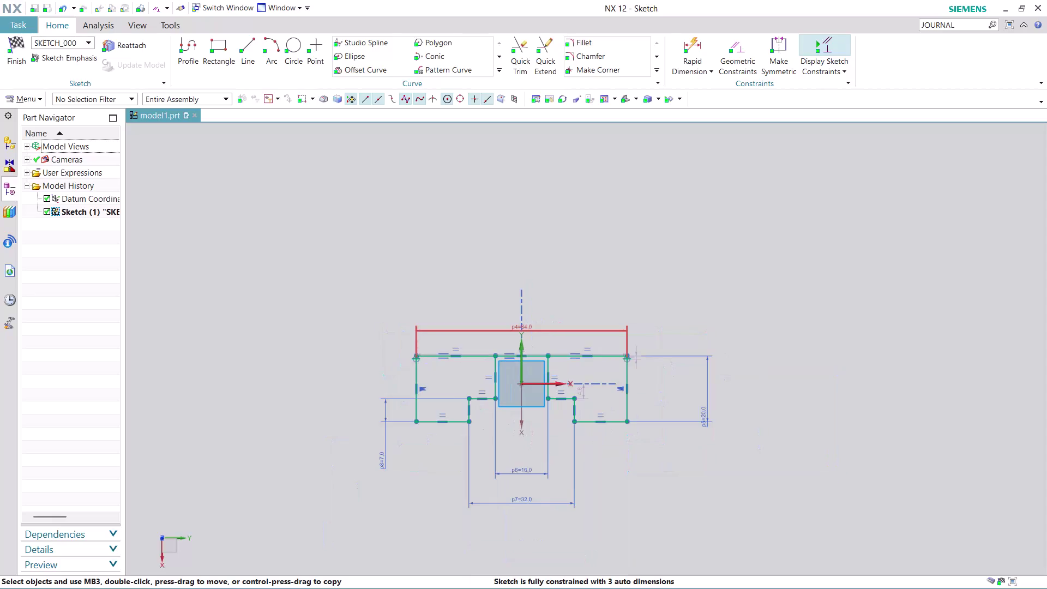
Draw two 69-long horizontal lines above the base profile.
scroll(up, 3)
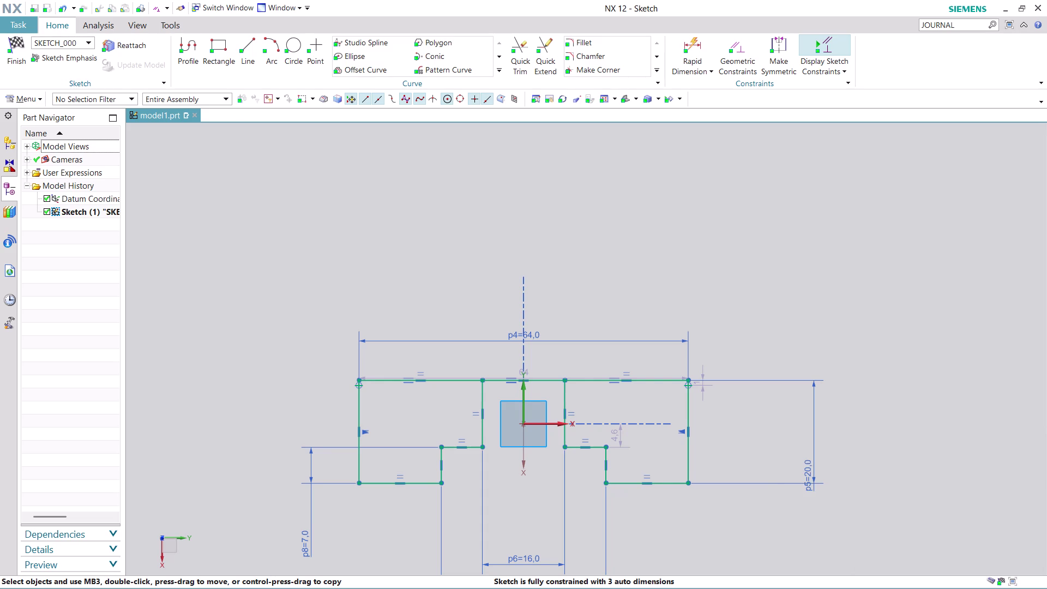
click(247, 45)
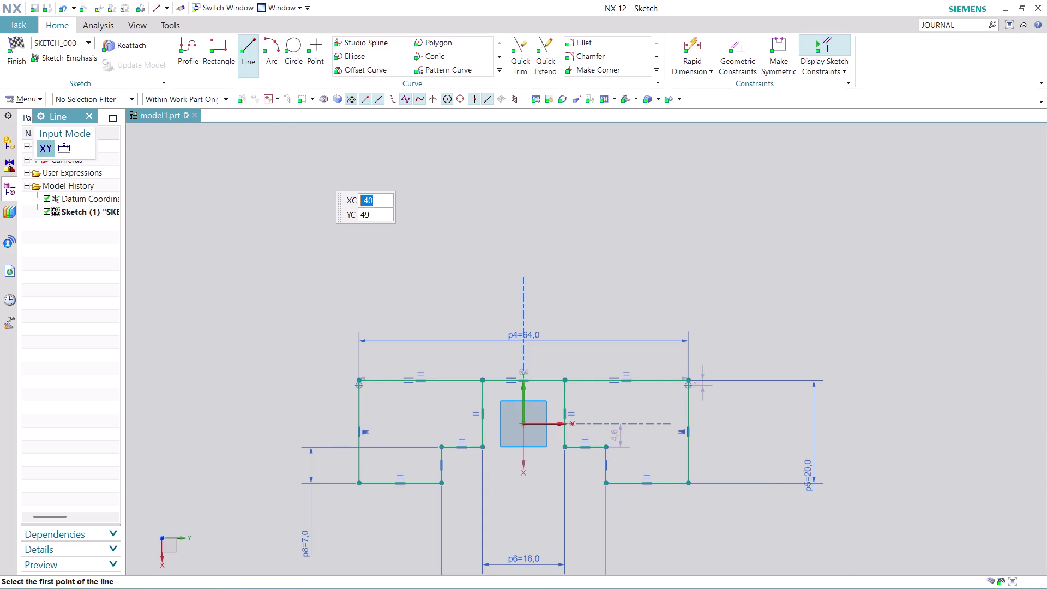
click(349, 179)
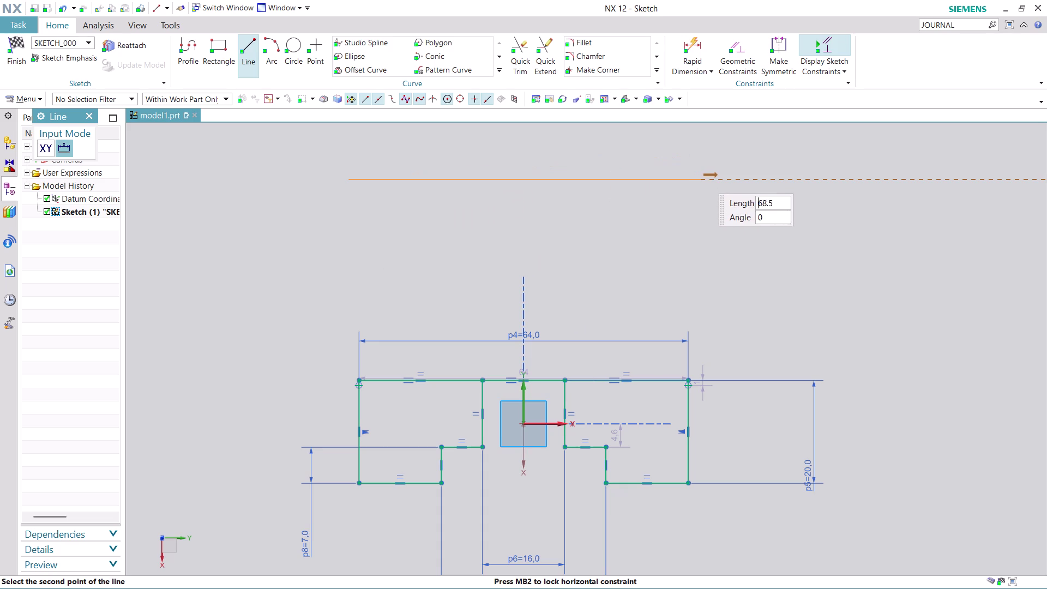
click(704, 180)
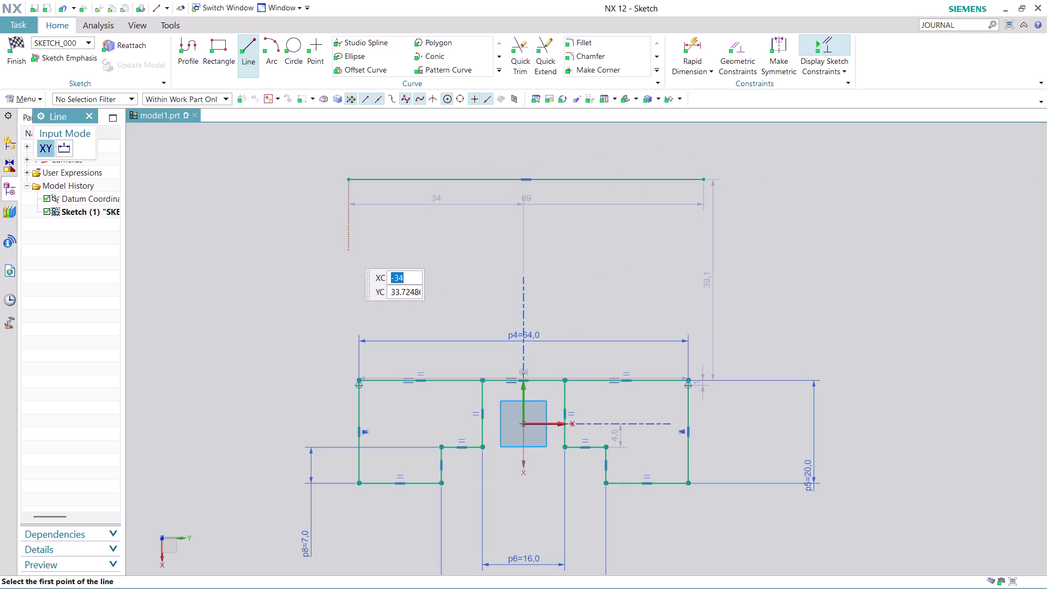
click(349, 251)
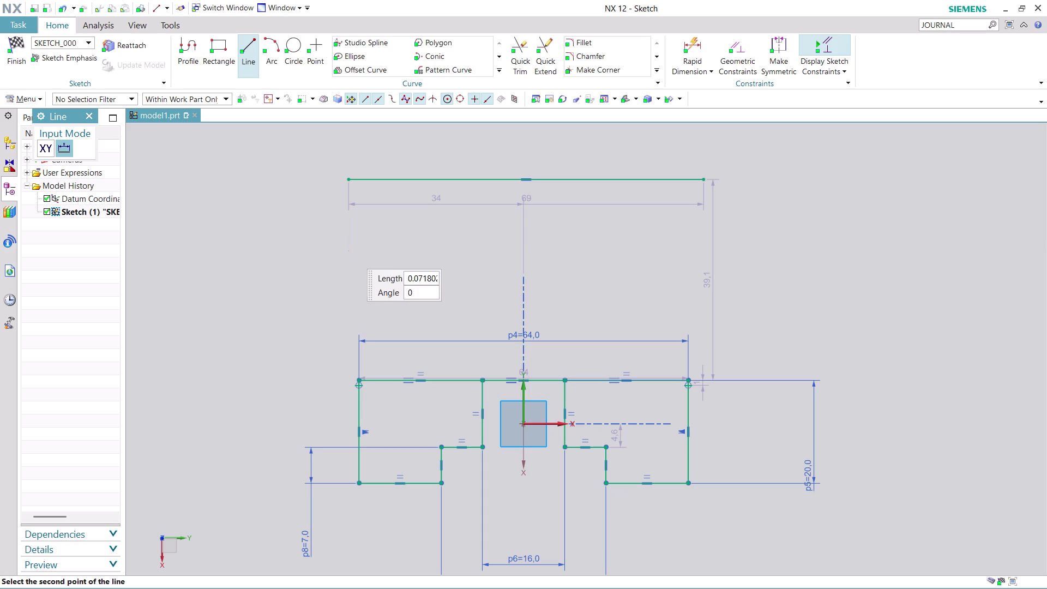
click(698, 248)
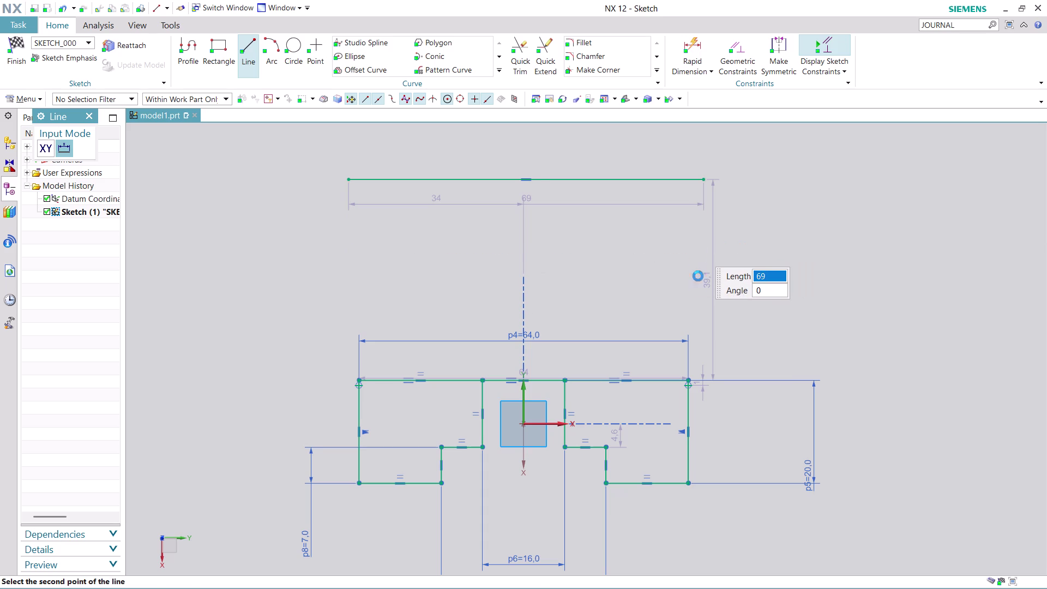
key(Escape)
key(Escape)
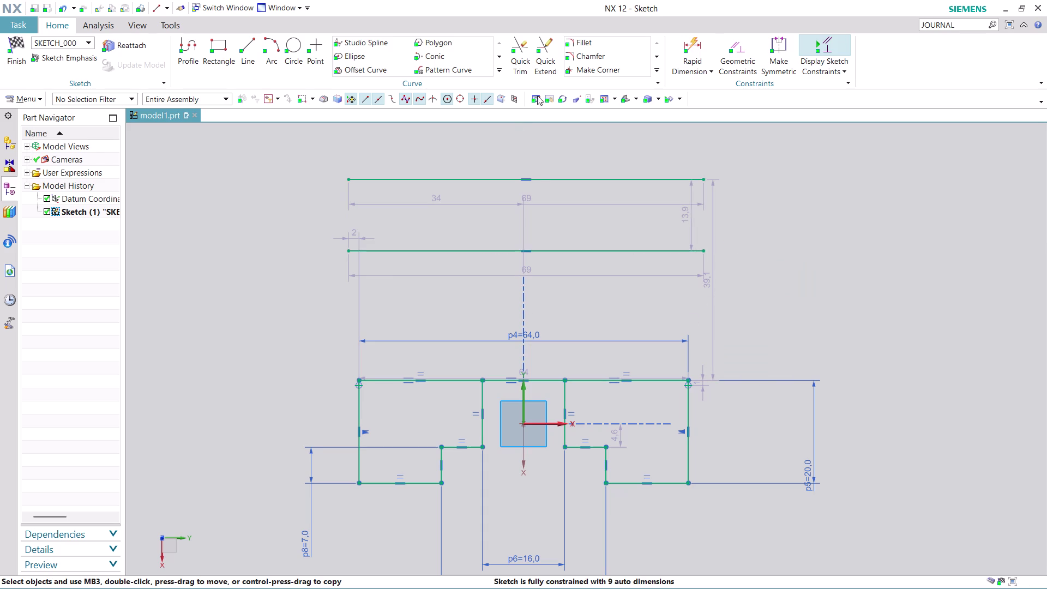
Dimension the upper line 64 and the lower line 36 above the bottom edge.
click(698, 44)
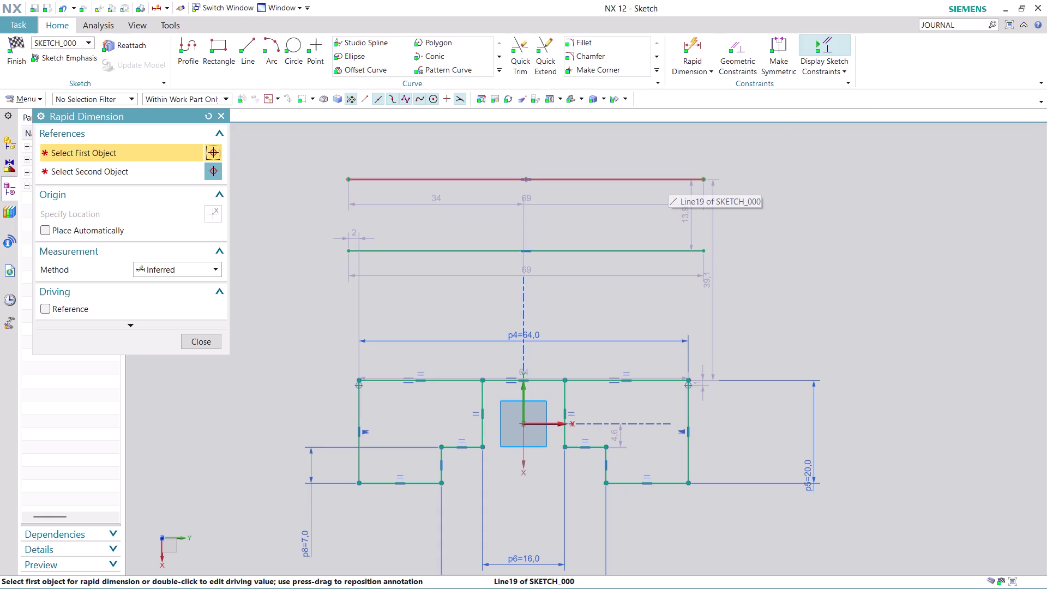
click(667, 181)
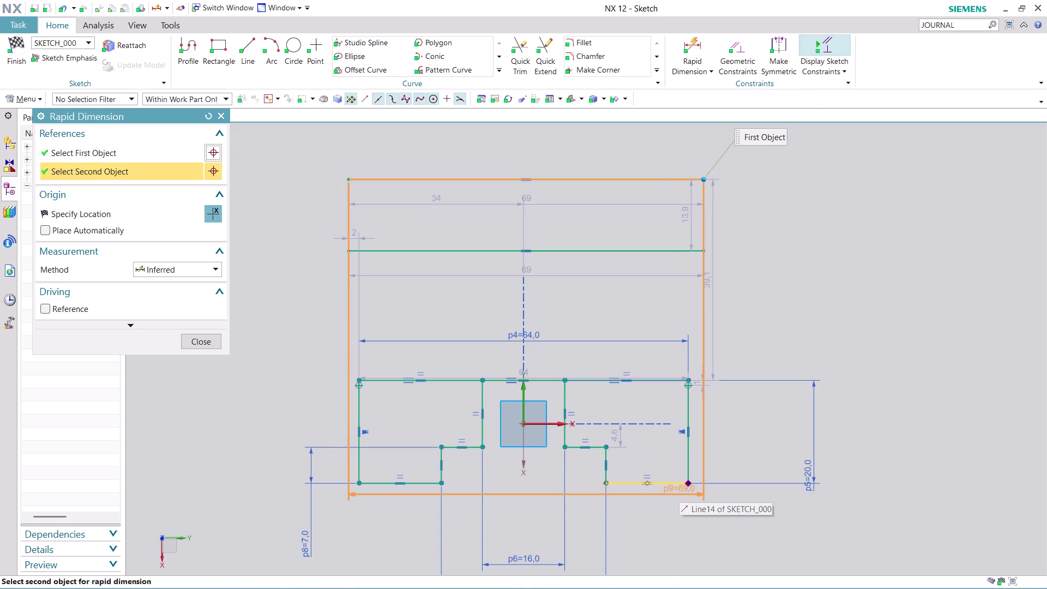
click(678, 486)
click(912, 426)
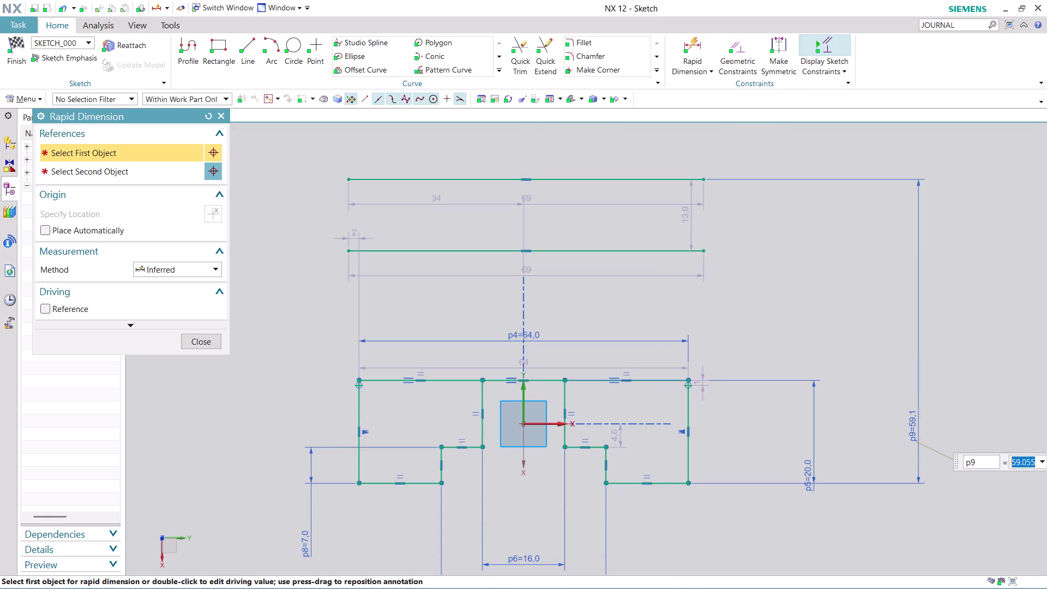
text(64)
key(Return)
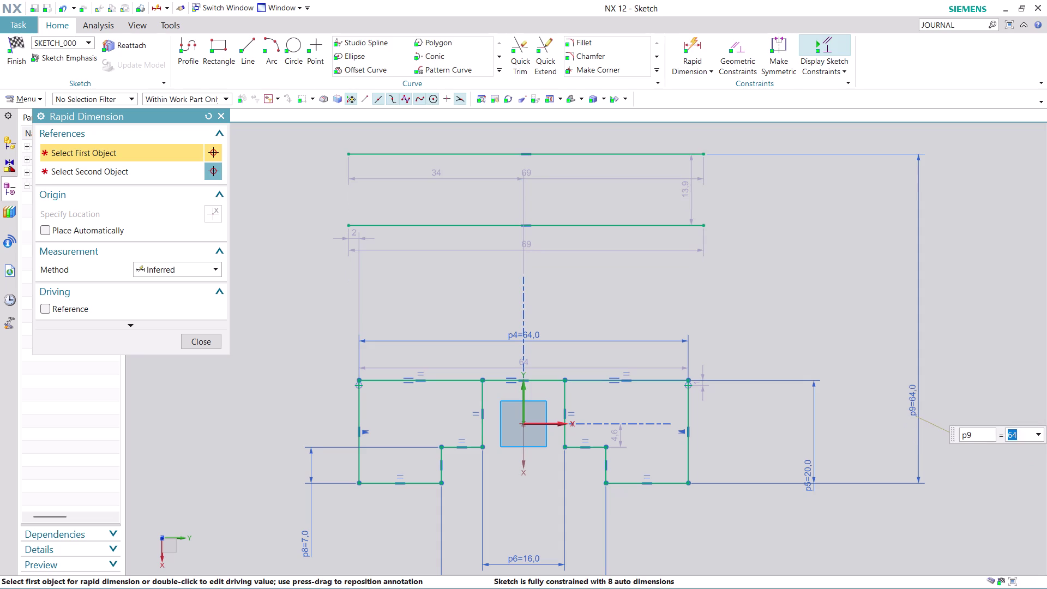
click(632, 224)
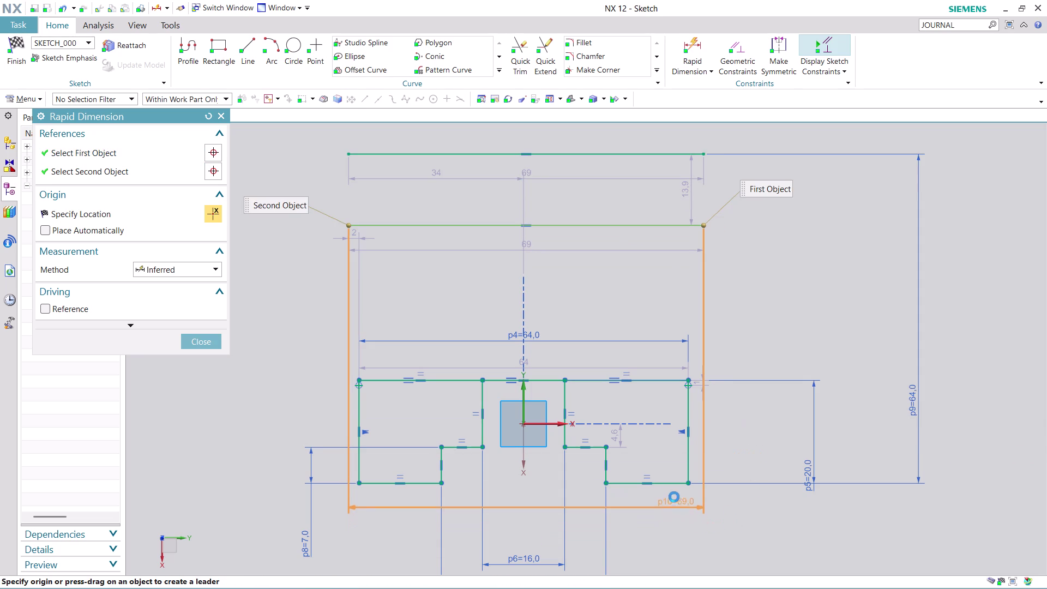
click(672, 484)
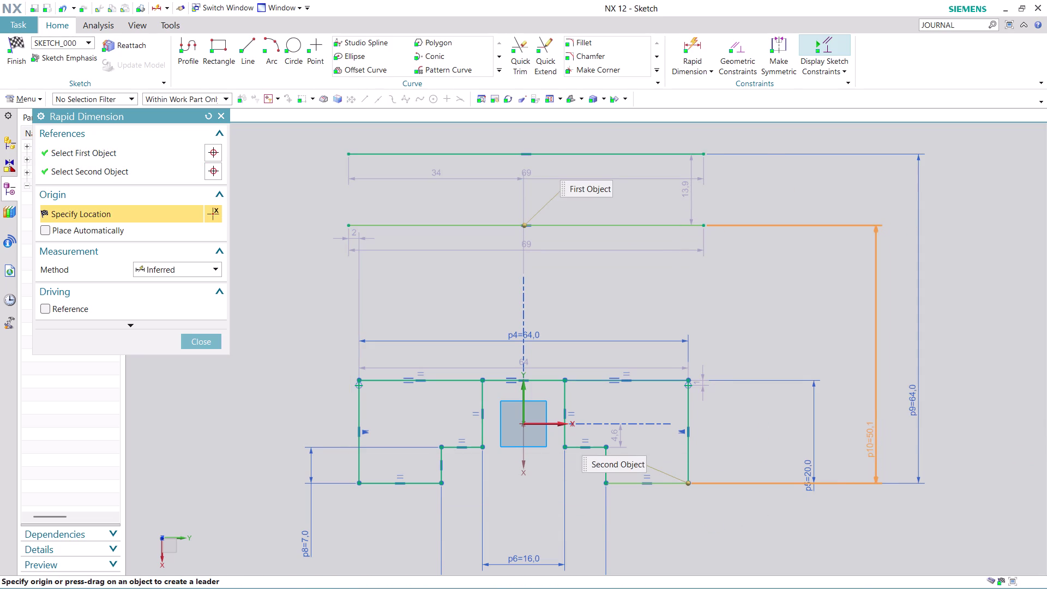
click(870, 439)
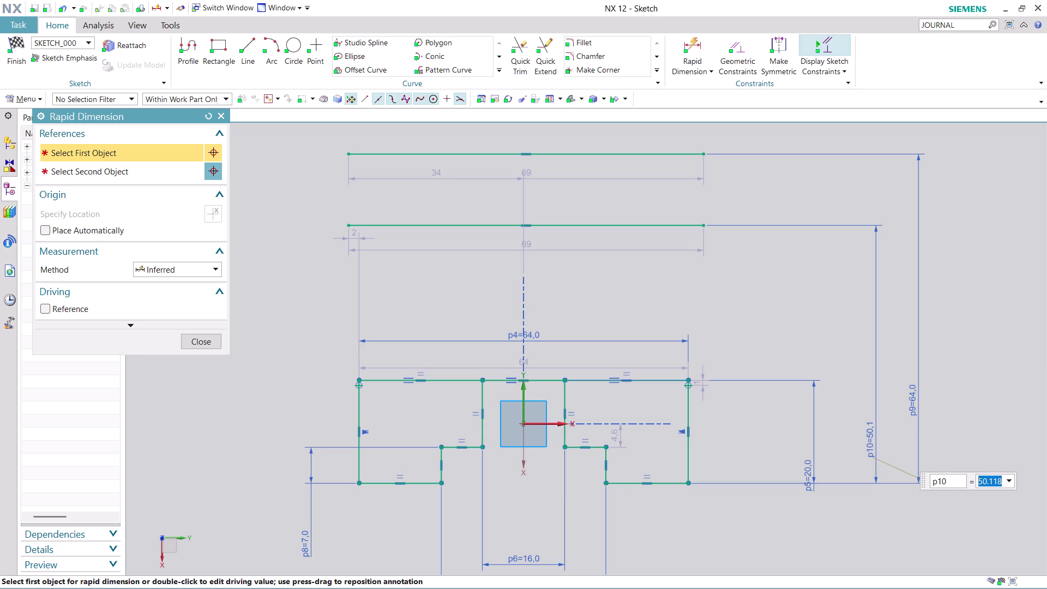
text(36)
key(Return)
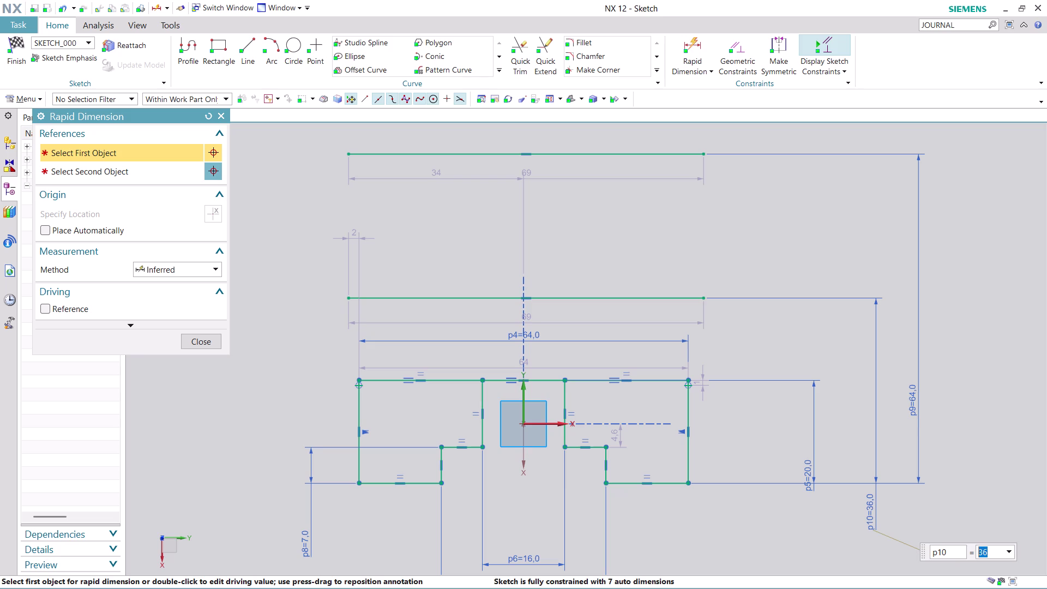
right_click(676, 159)
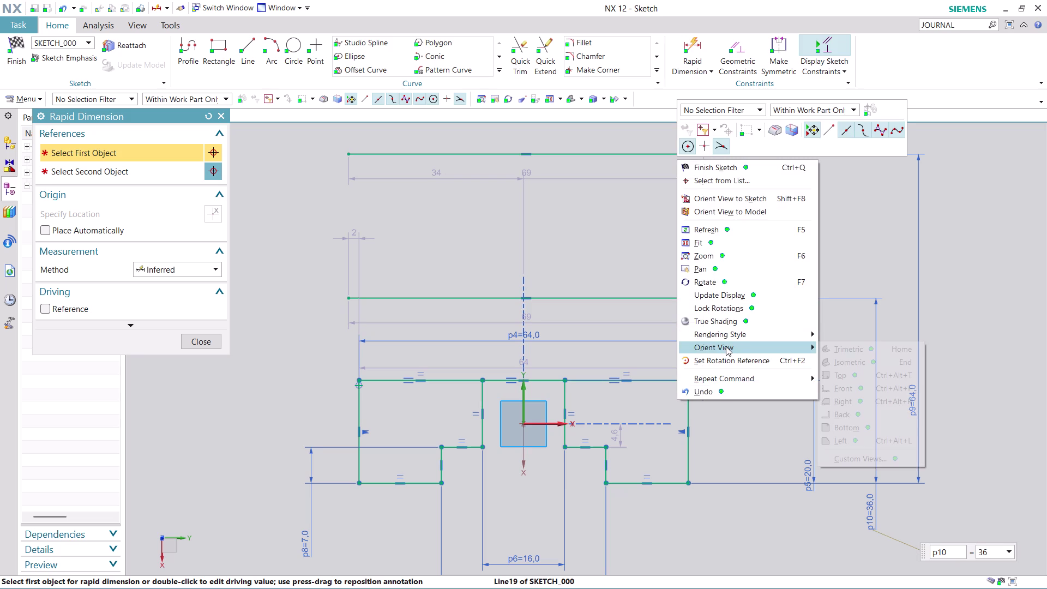
Delete the top horizontal line at height 64.
key(Escape)
key(Escape)
key(Escape)
right_click(669, 157)
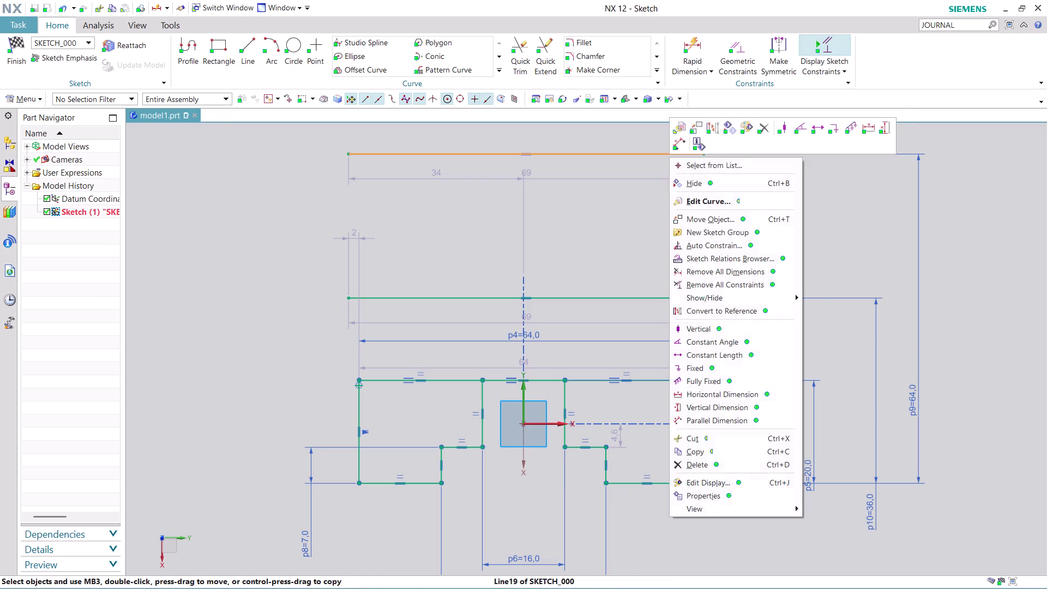
click(720, 470)
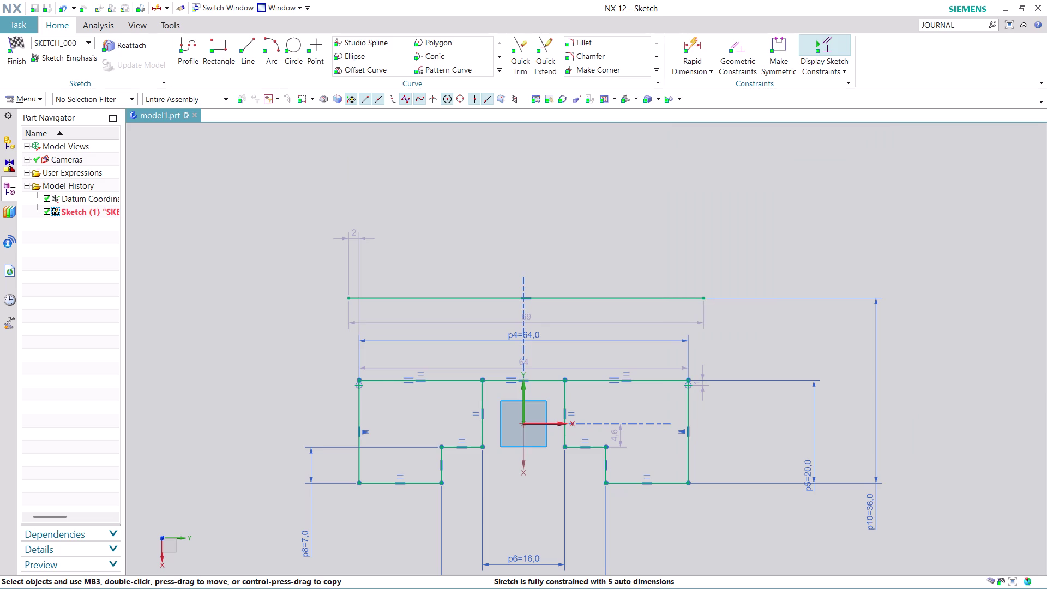
Convert the 36-high line into a reference line.
scroll(up, 3)
right_click(603, 266)
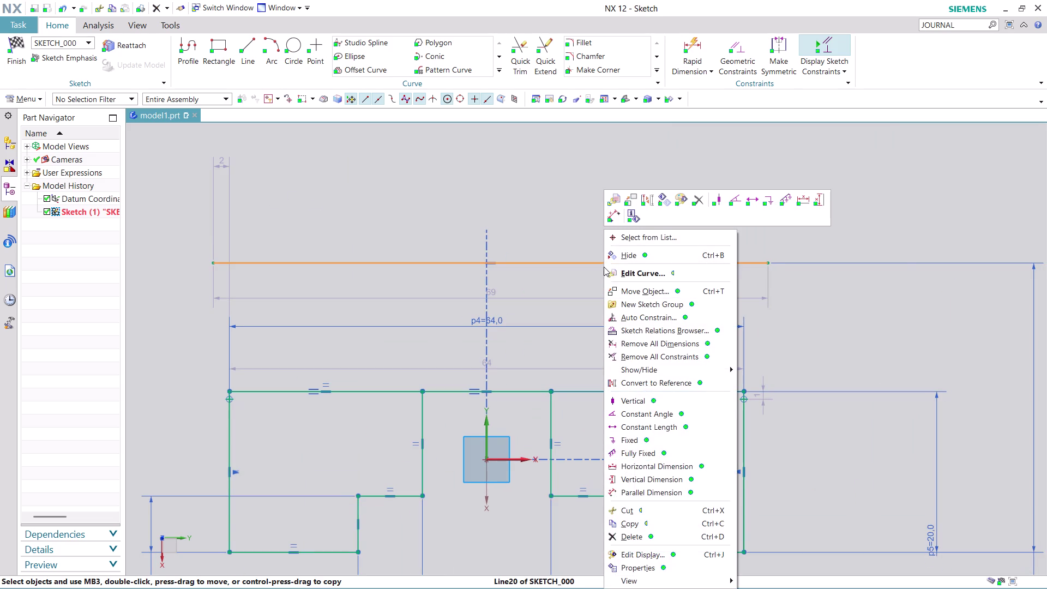
click(682, 382)
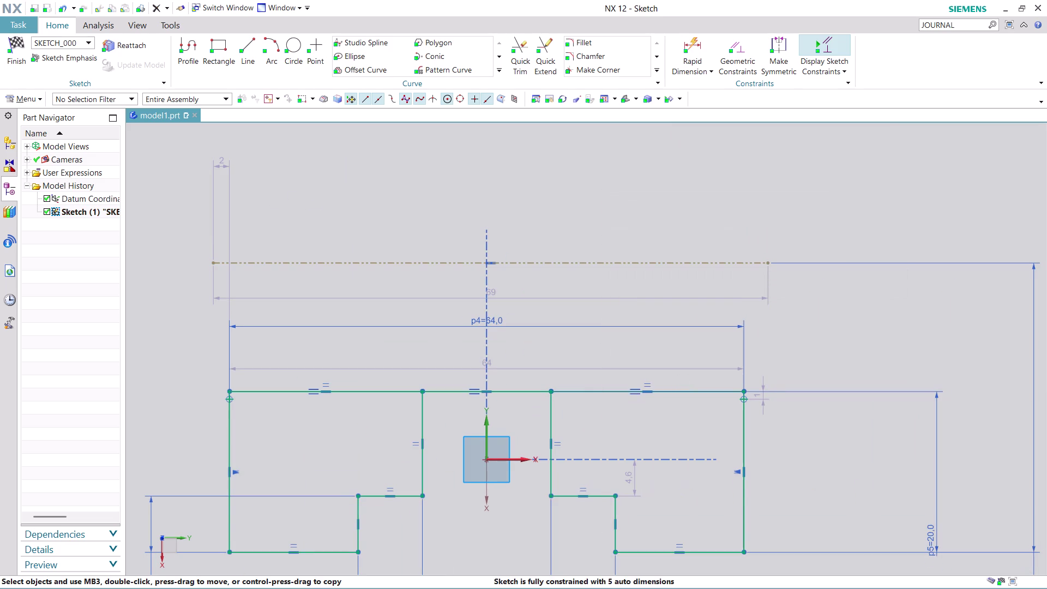
click(290, 48)
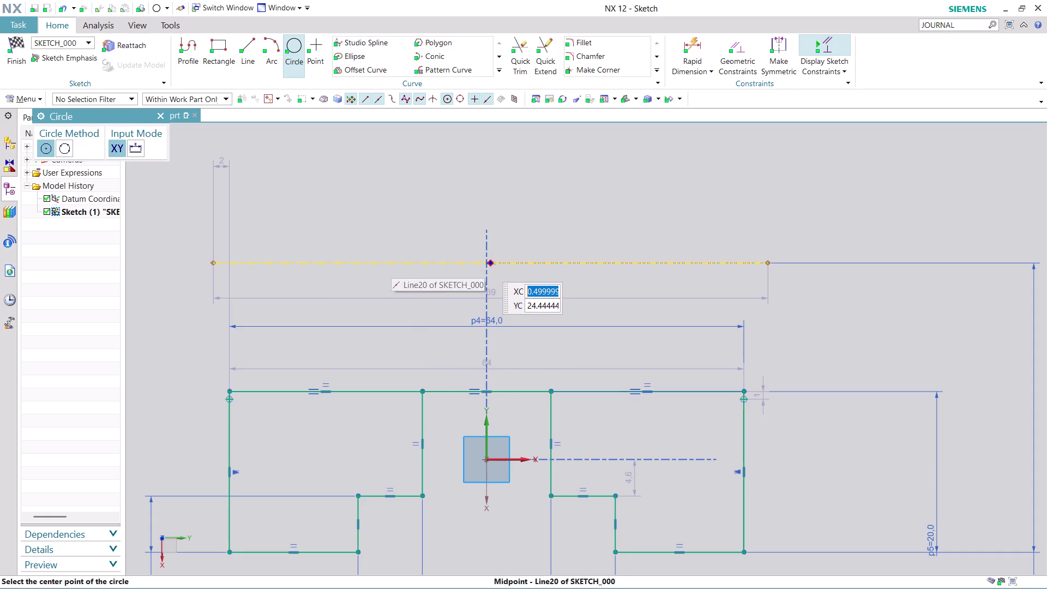
Draw a 32-diameter circle centred on the reference line.
scroll(up, 3)
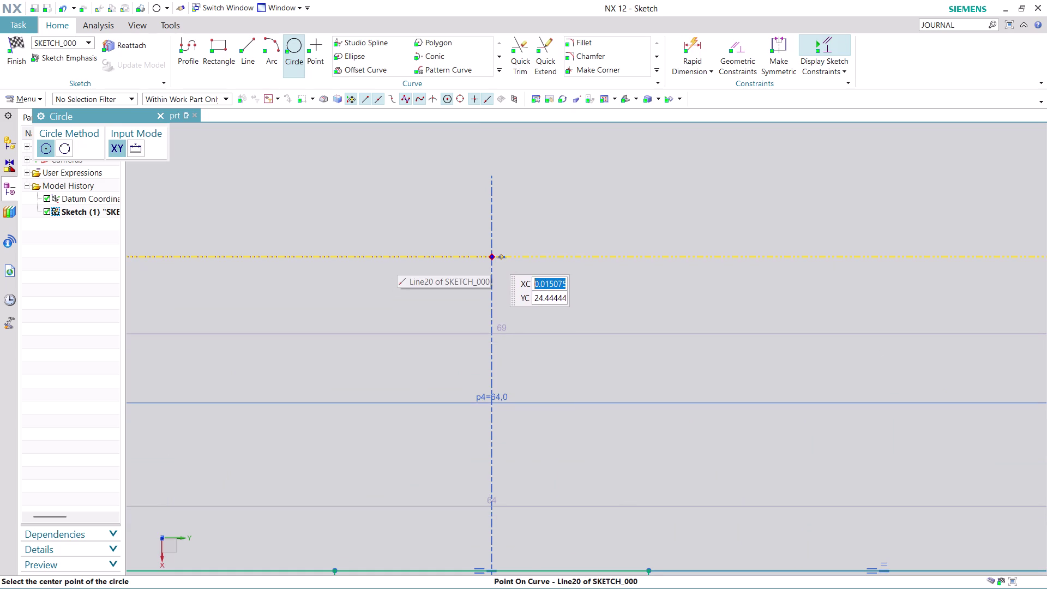
click(492, 256)
scroll(down, 3)
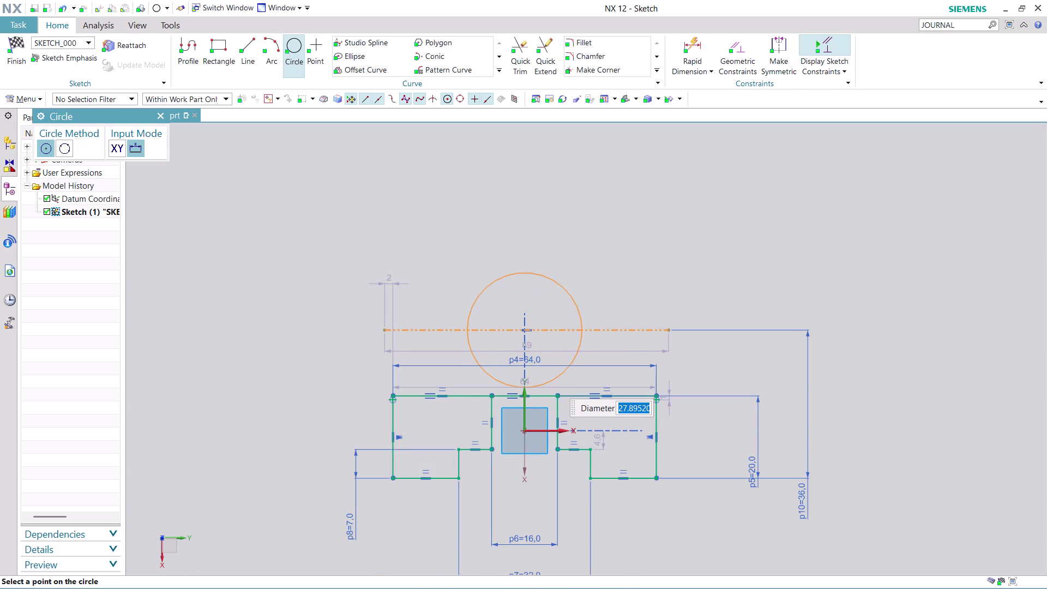
text(32)
key(Return)
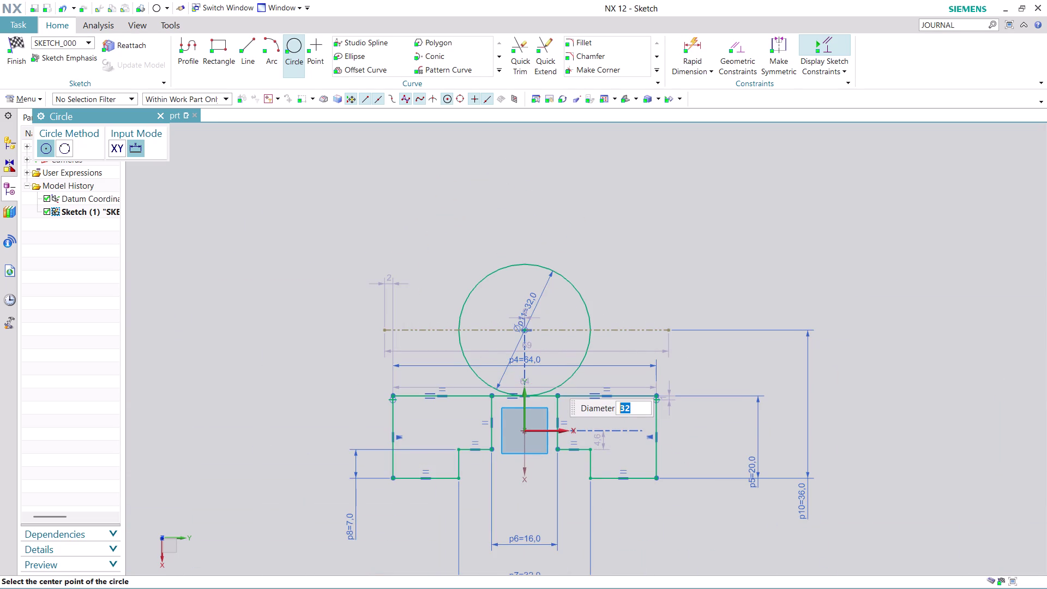
Add a concentric 16-diameter hole circle at the same centre.
scroll(down, 3)
scroll(up, 3)
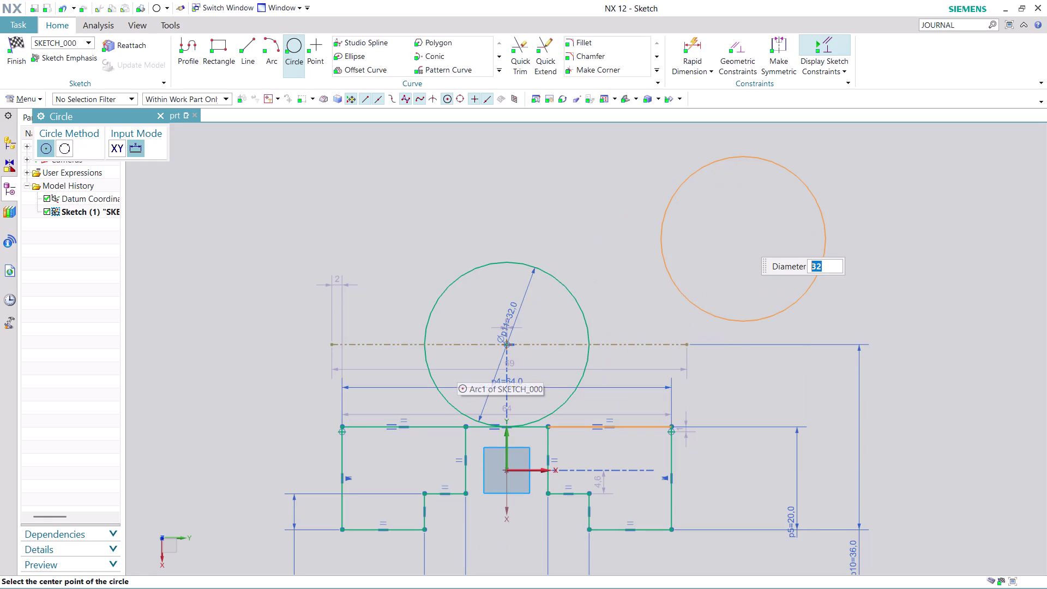
text(16)
key(Return)
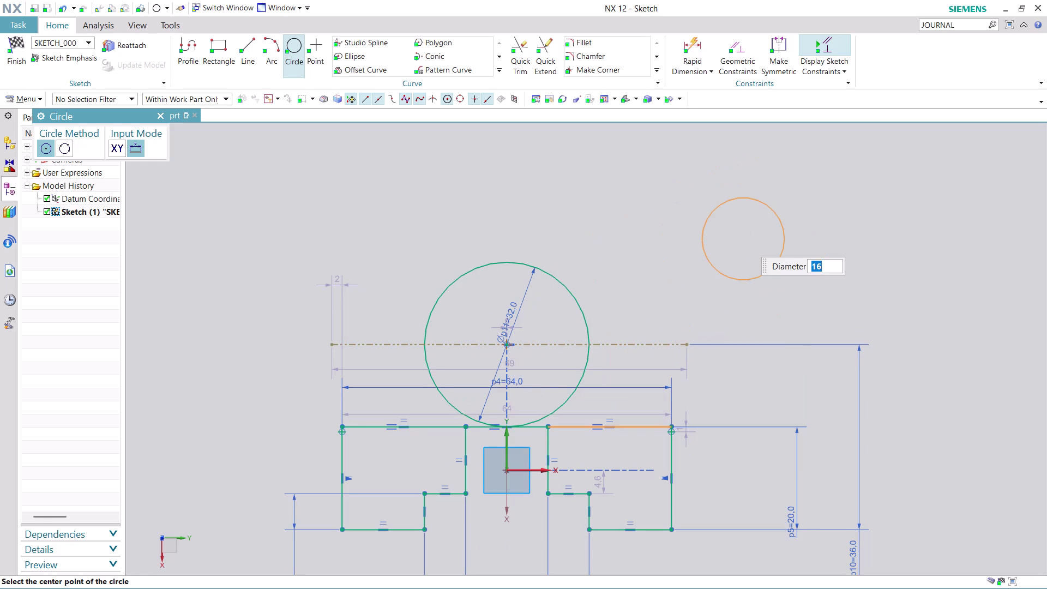
scroll(up, 3)
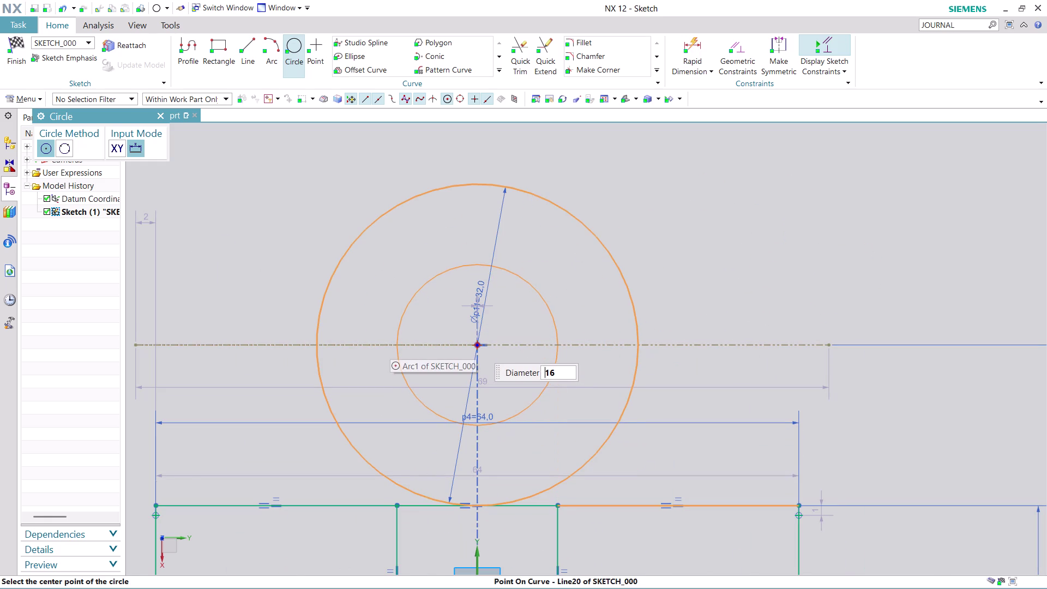
click(477, 343)
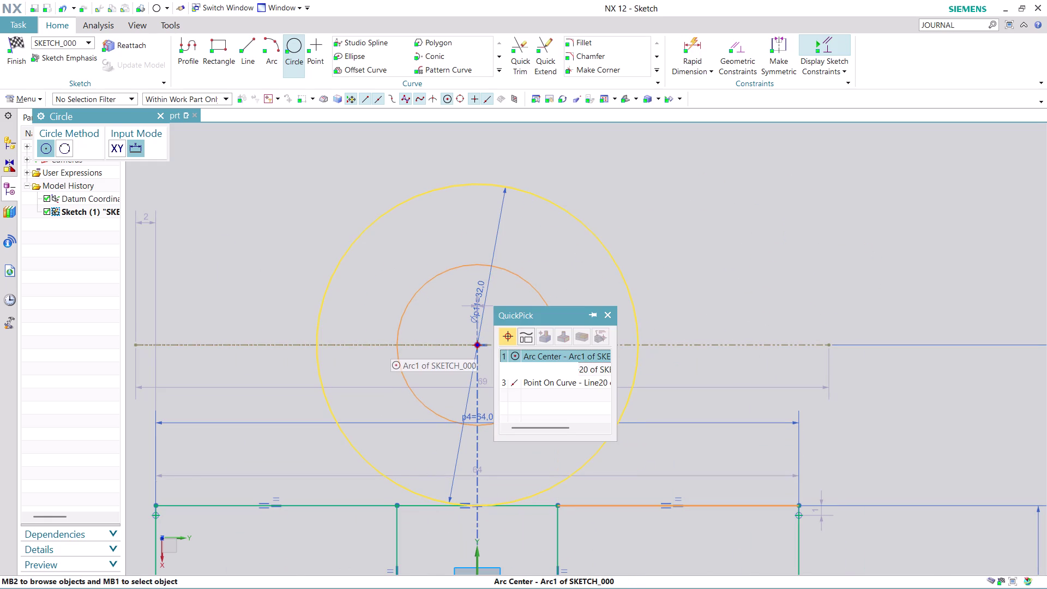
click(539, 353)
scroll(down, 3)
scroll(down, 3)
scroll(up, 3)
key(Escape)
key(Escape)
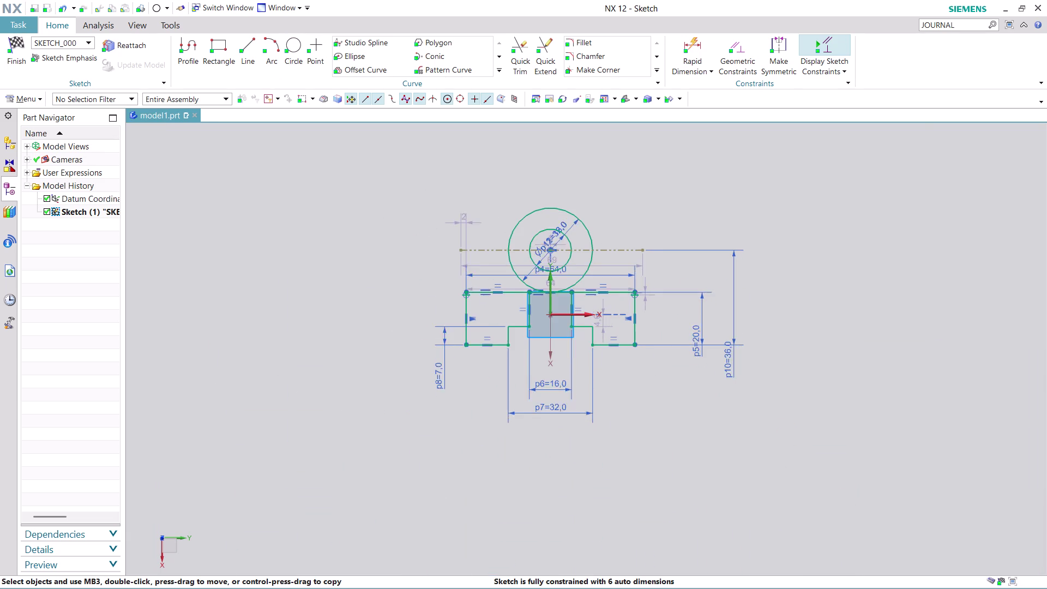
Apply a Vertical Alignment constraint between the sketch origin and the circles' centre.
scroll(up, 3)
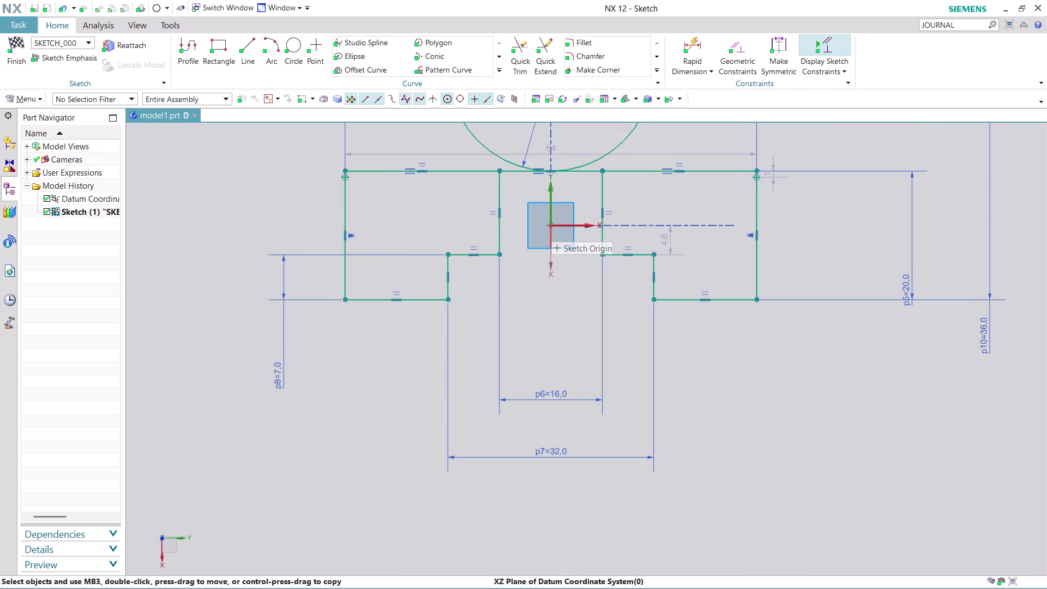
click(551, 225)
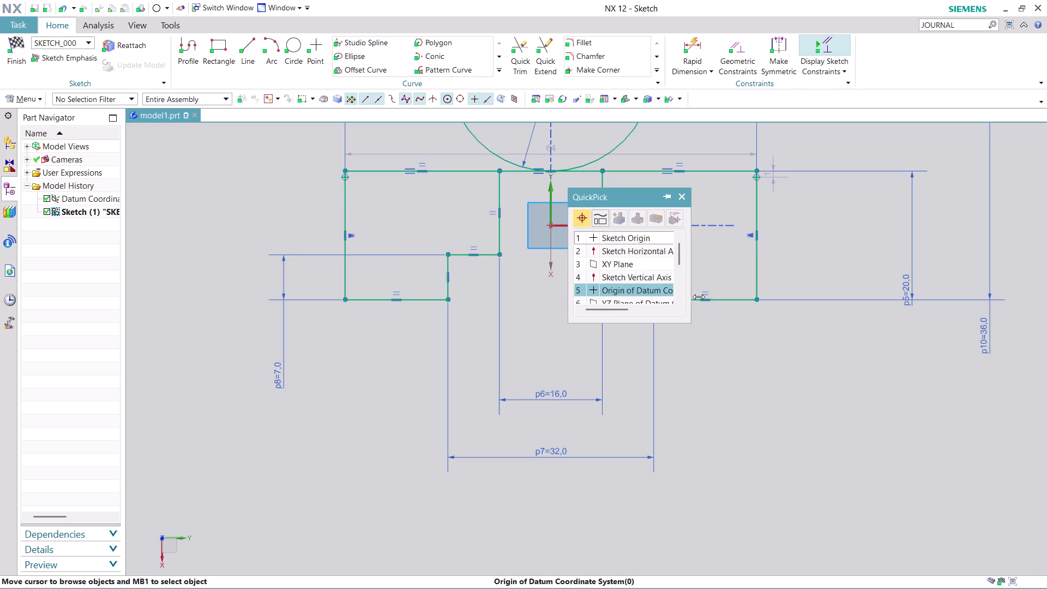
click(633, 238)
scroll(down, 3)
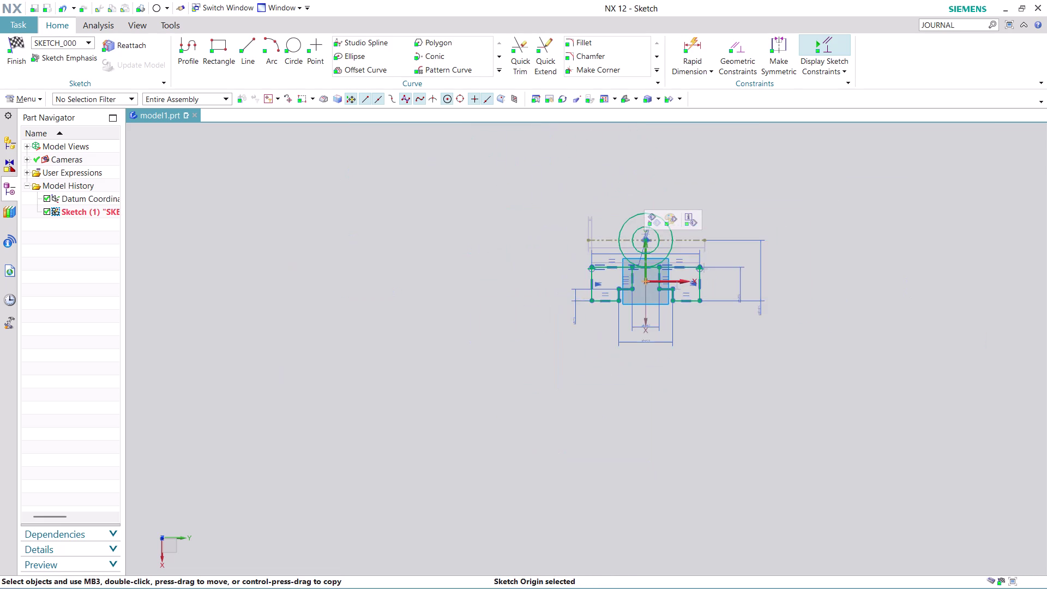
scroll(up, 3)
scroll(up, 3)
scroll(up, 3)
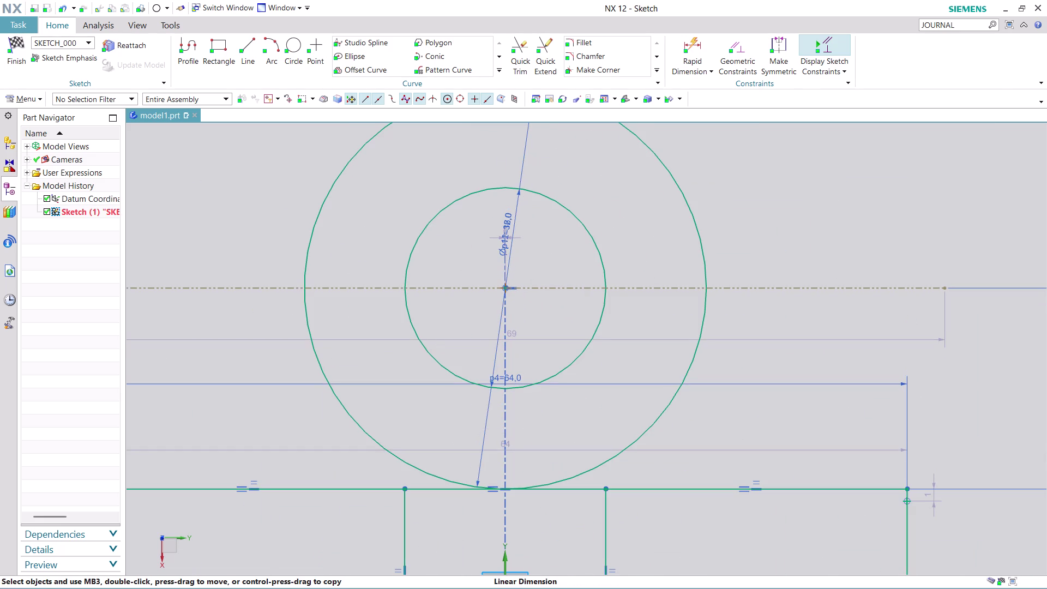
click(505, 287)
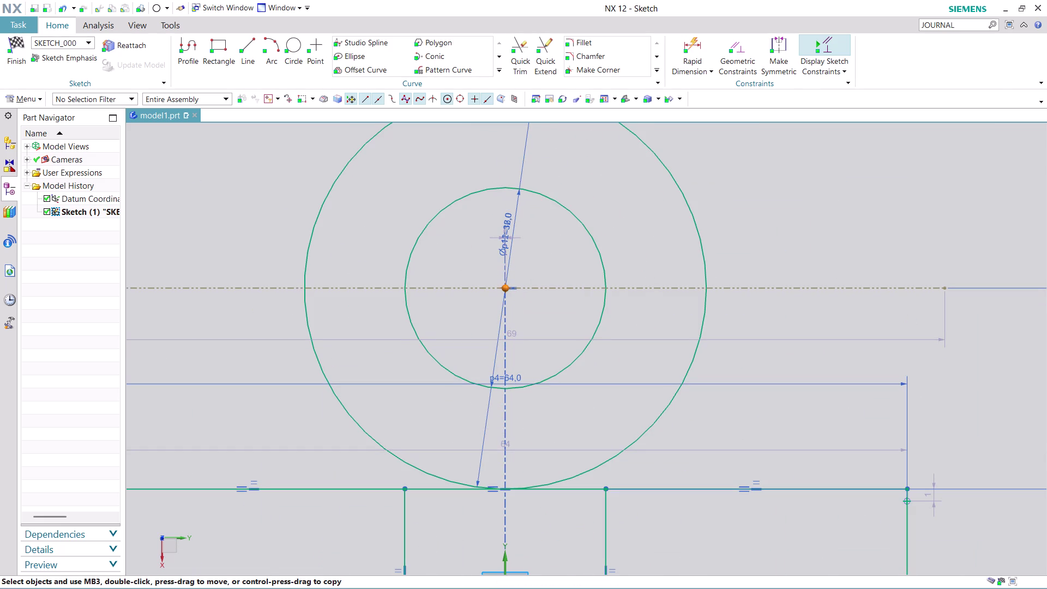
click(557, 271)
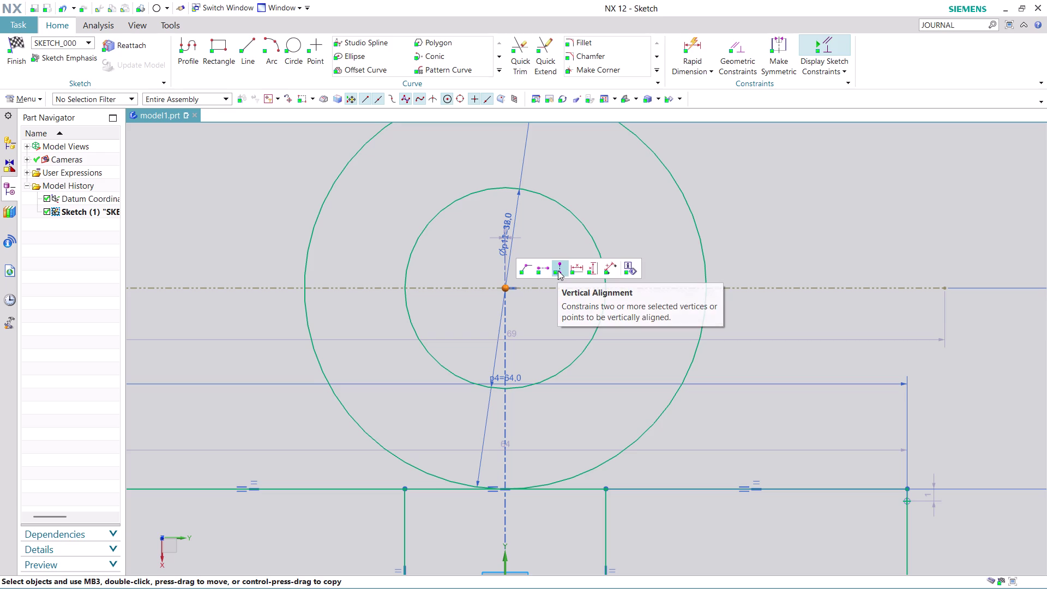
scroll(down, 3)
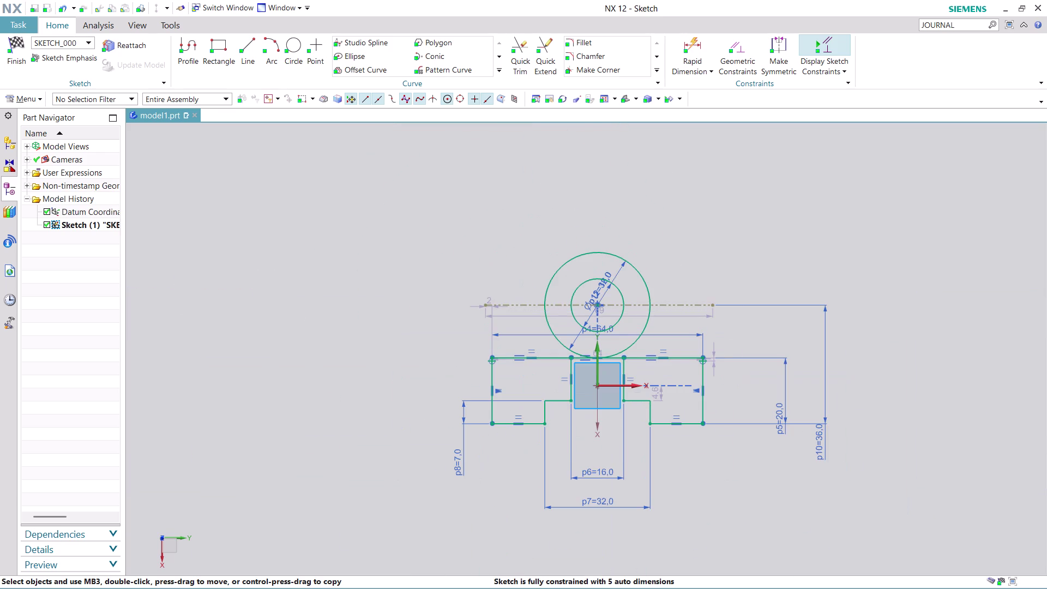
scroll(up, 3)
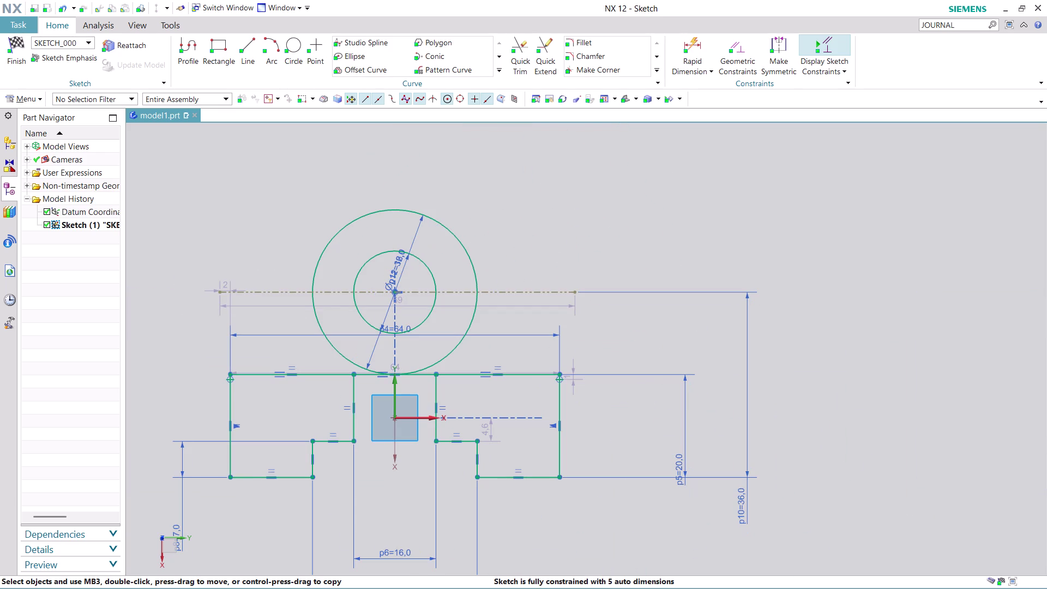
scroll(down, 3)
scroll(up, 3)
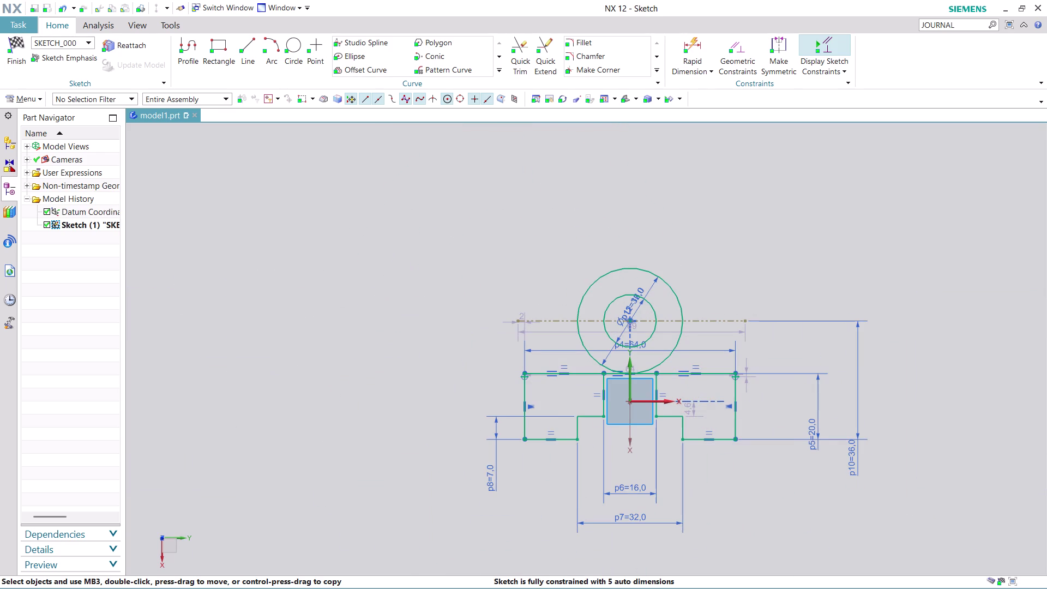
click(252, 40)
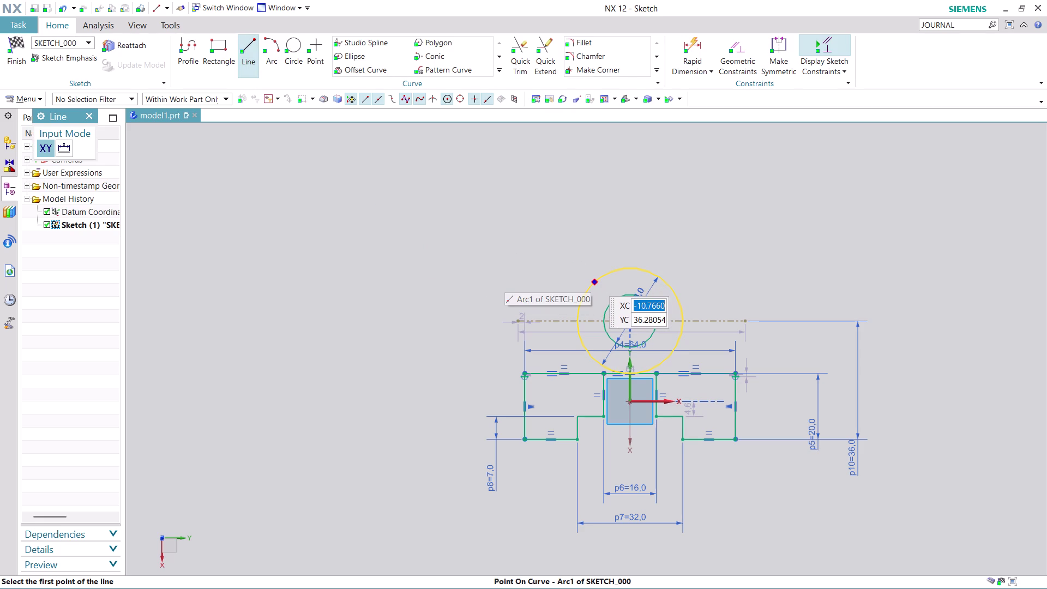
Draw a slanted line from the outer circle down past the base's left side.
click(591, 278)
click(666, 294)
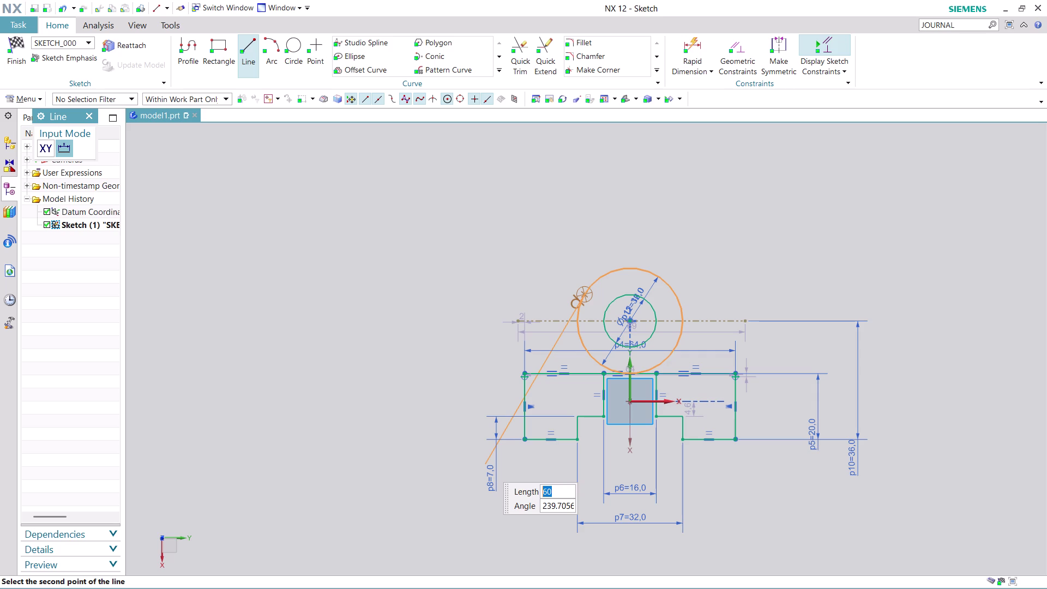
click(486, 464)
scroll(up, 3)
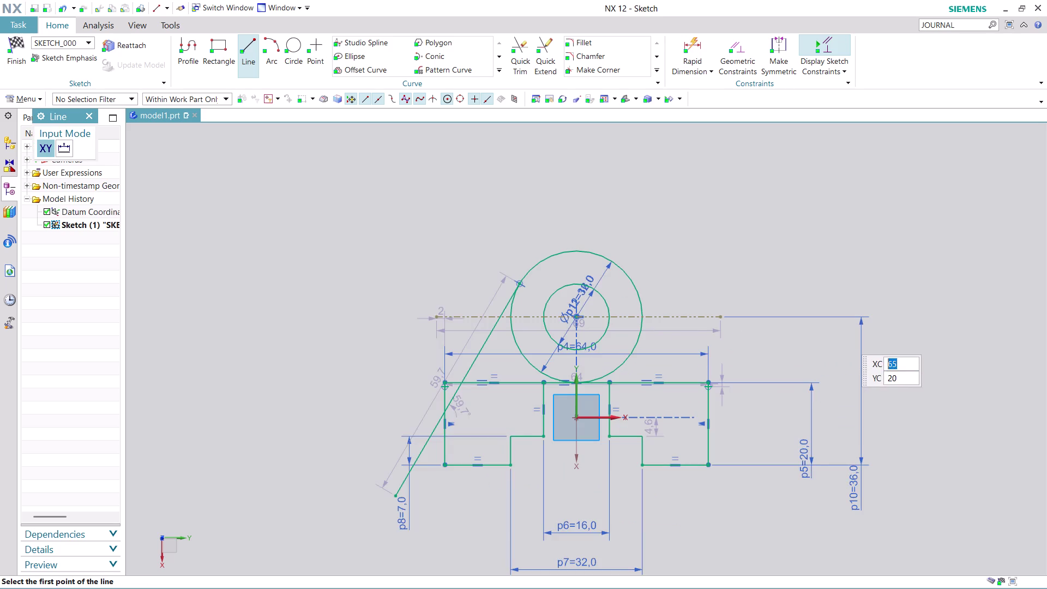
scroll(up, 3)
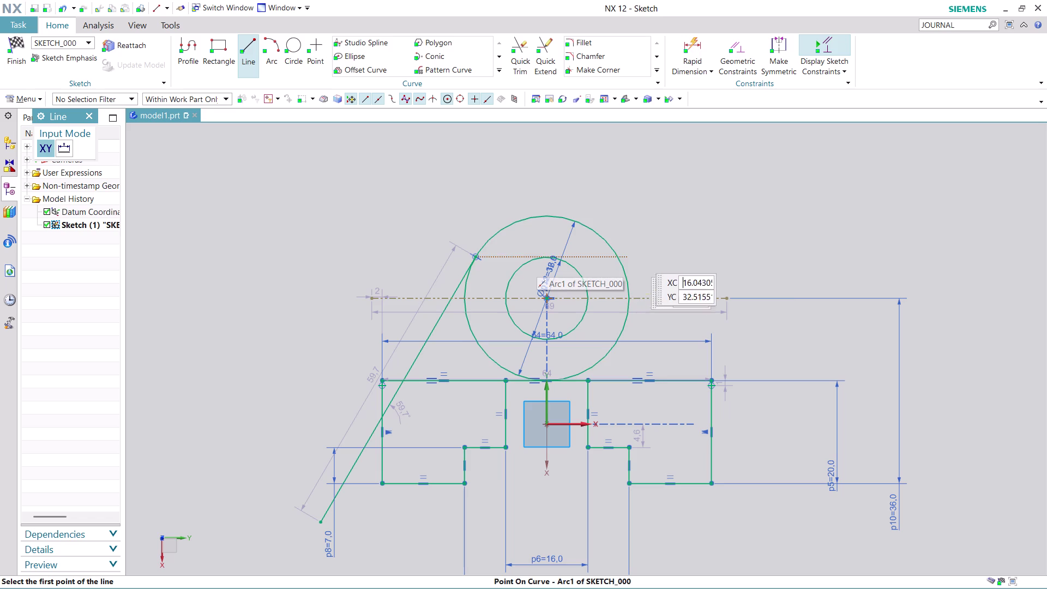
key(Escape)
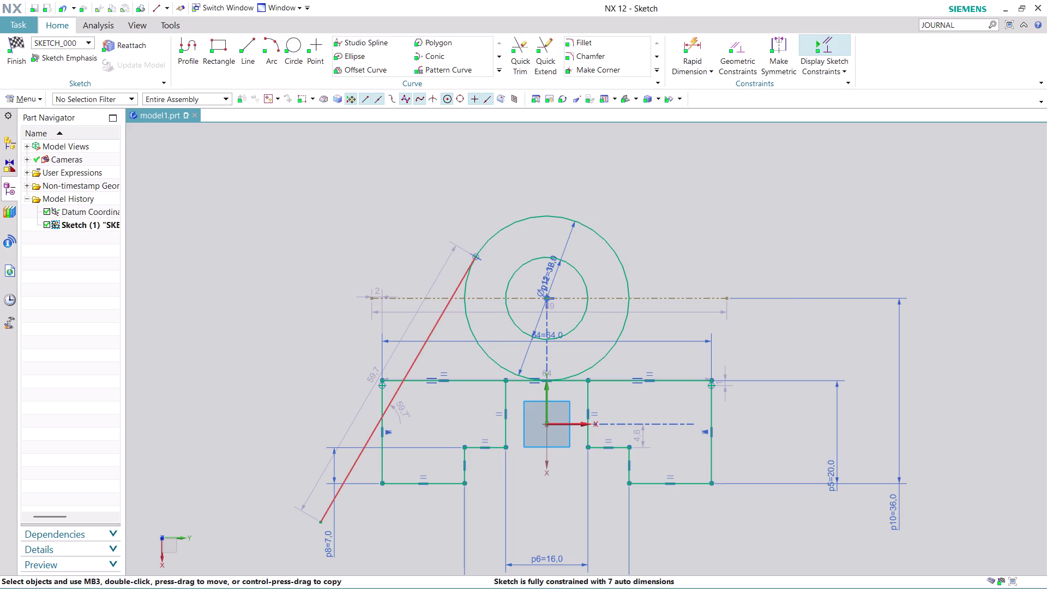
click(502, 68)
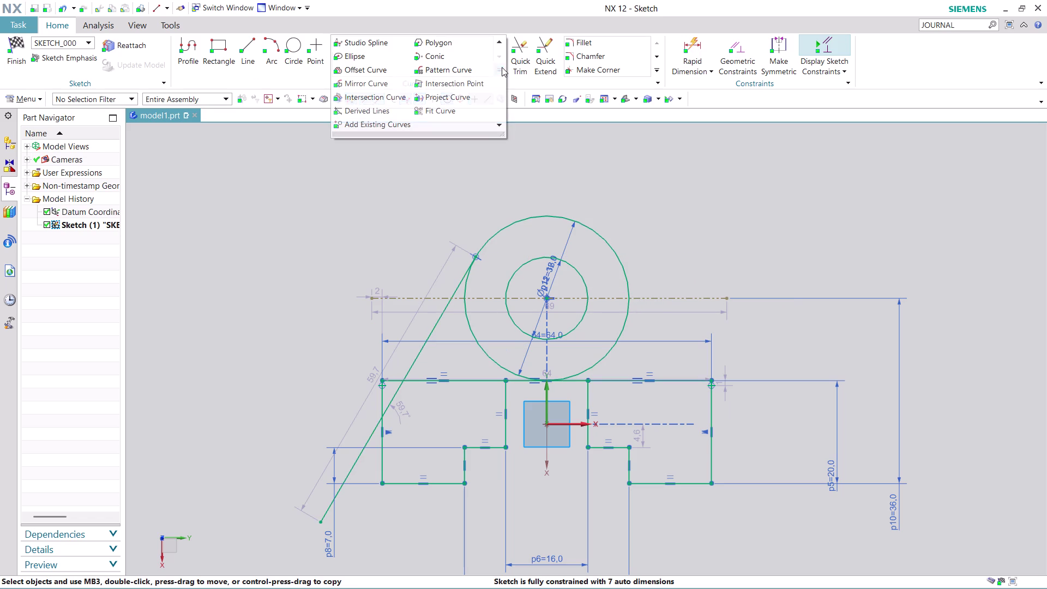
Mirror the left slanted line about the sketch's vertical axis with Mirror Curve.
click(357, 88)
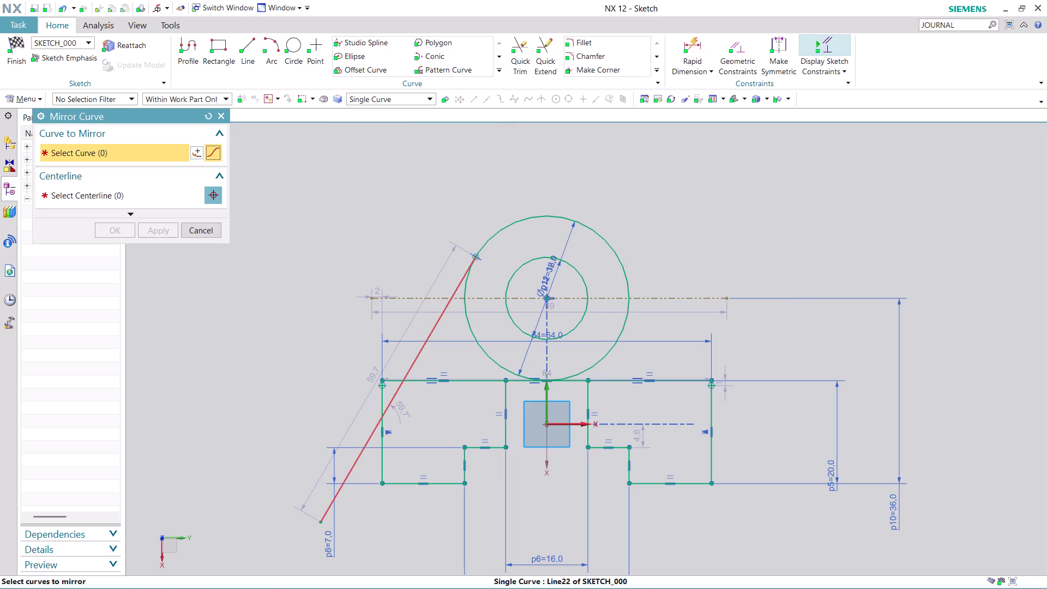
click(432, 332)
click(144, 190)
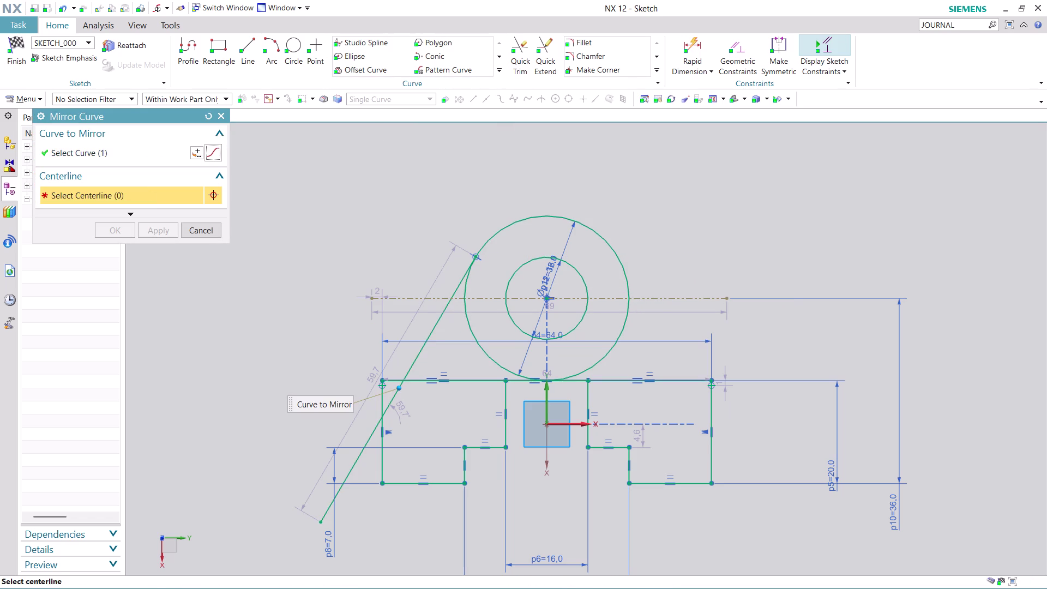
click(548, 397)
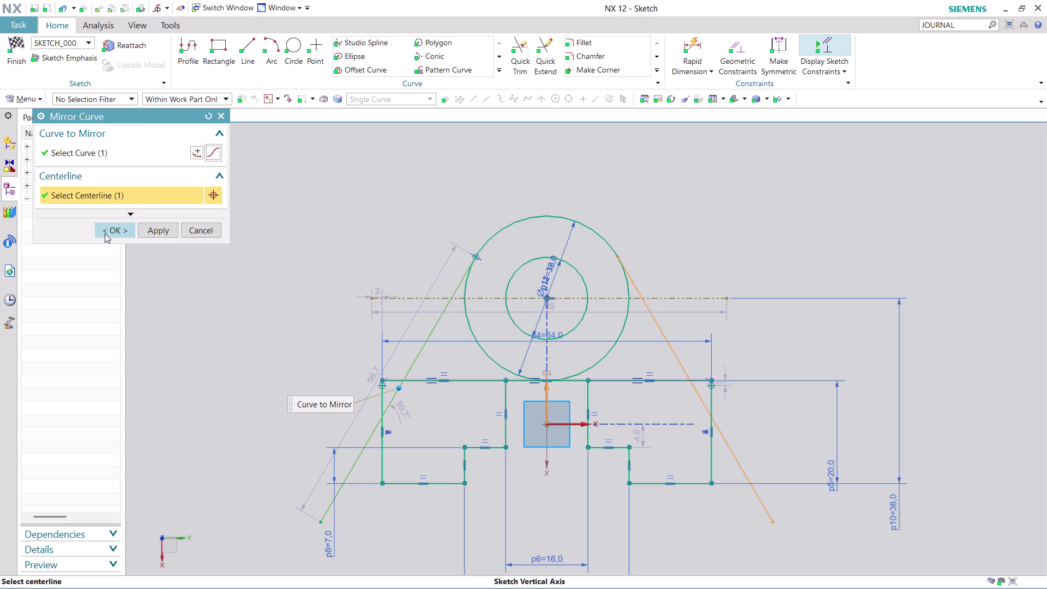
click(105, 234)
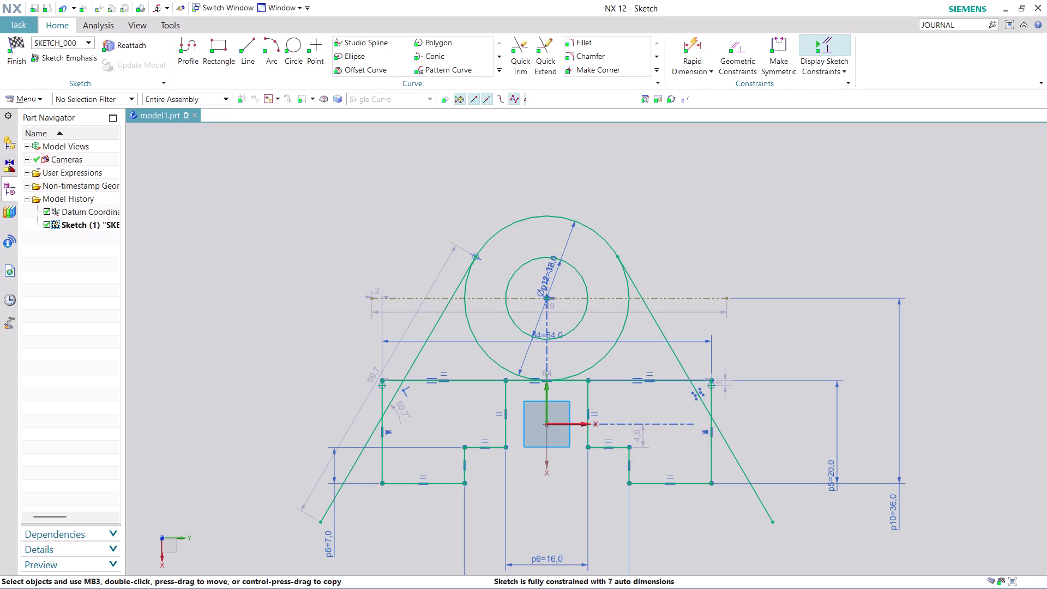
Add a 50° angular dimension between the two slanted lines.
click(693, 72)
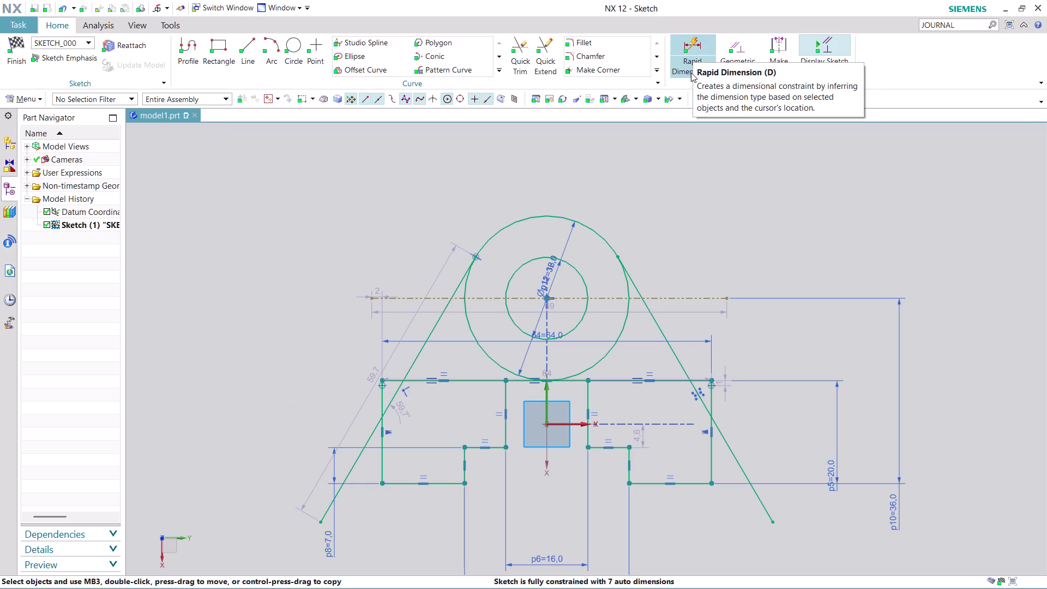
click(689, 71)
click(709, 125)
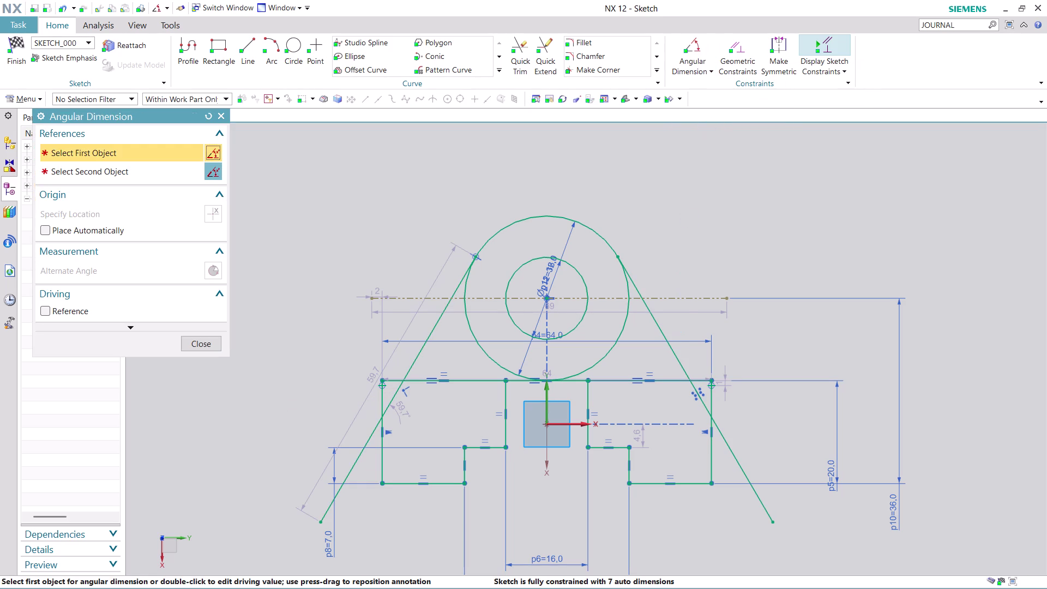
click(673, 352)
click(397, 391)
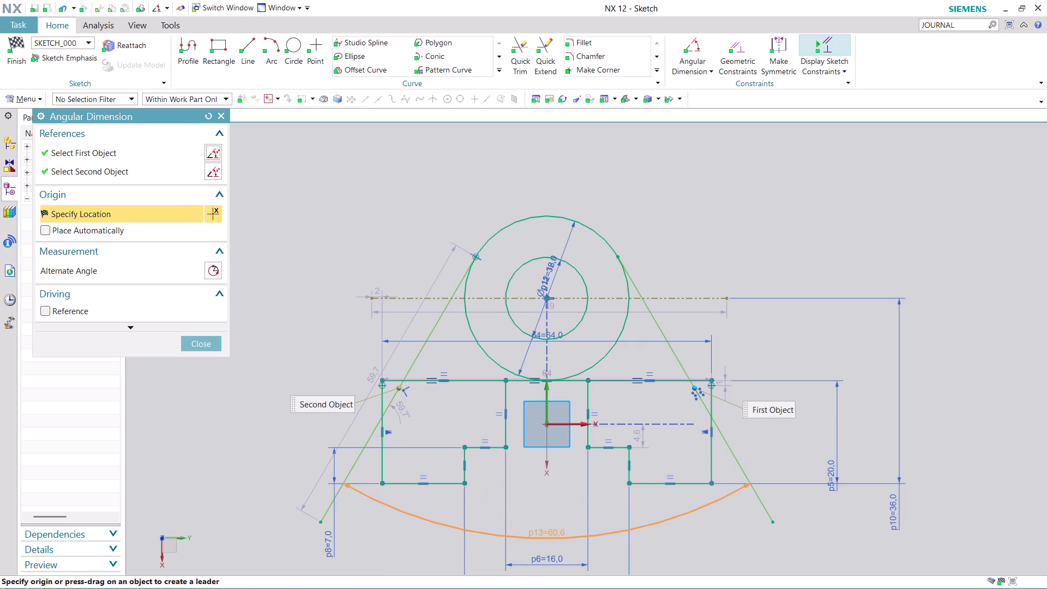
click(547, 534)
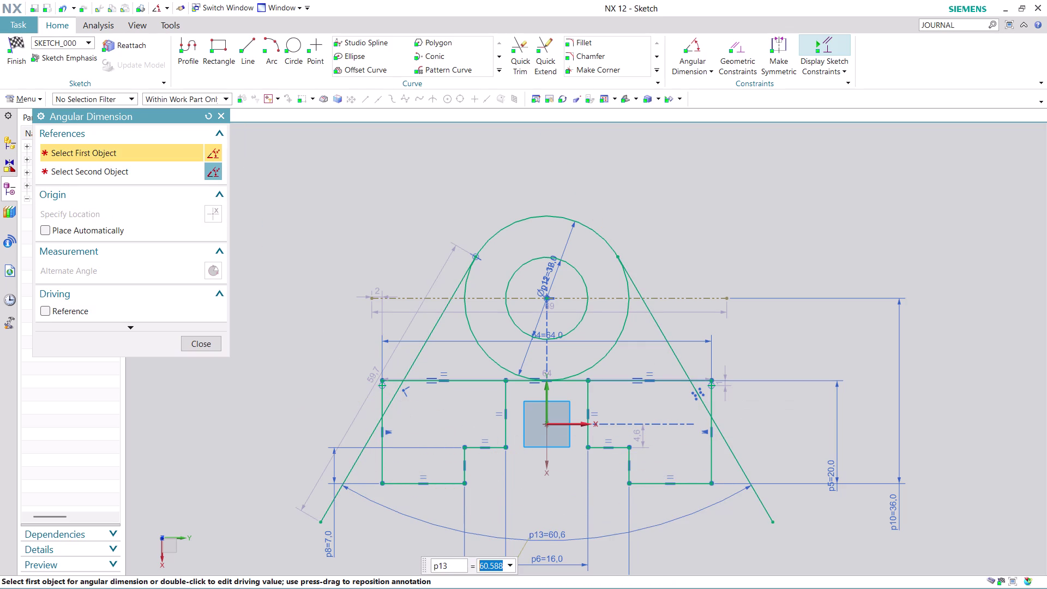
text(50)
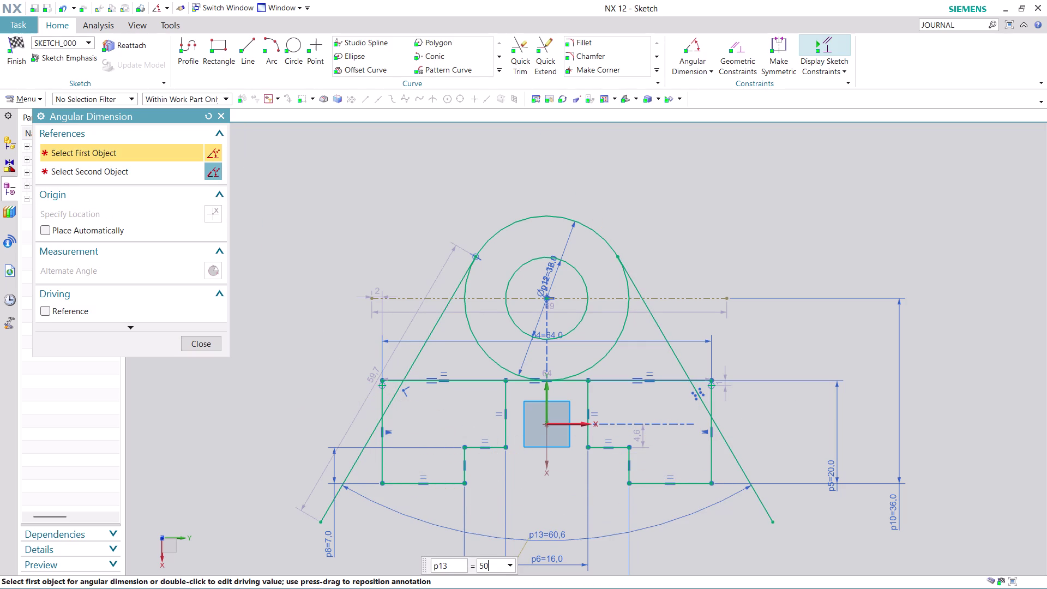
key(Return)
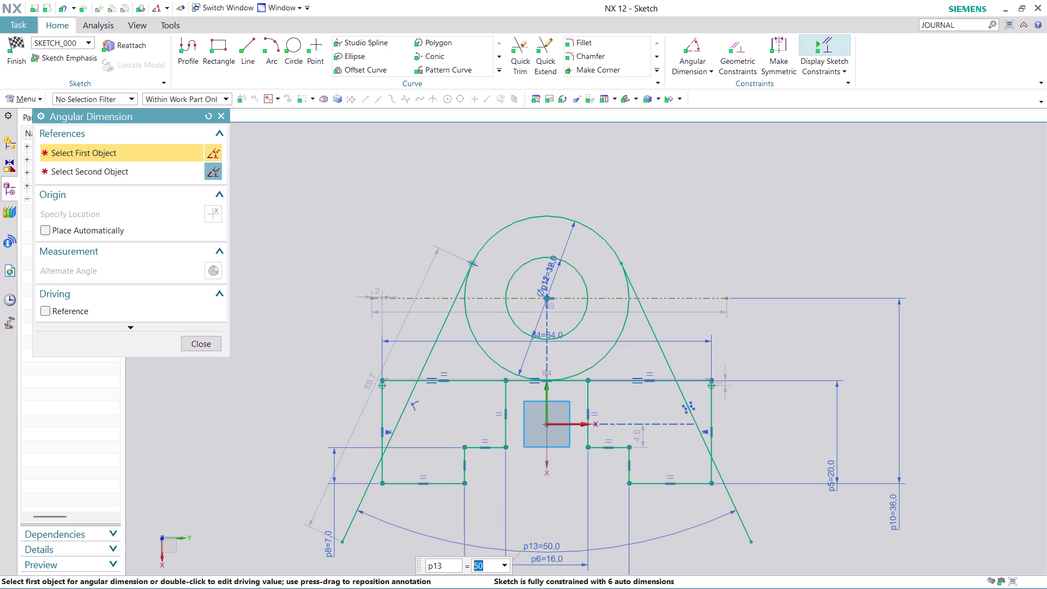
click(220, 344)
scroll(up, 3)
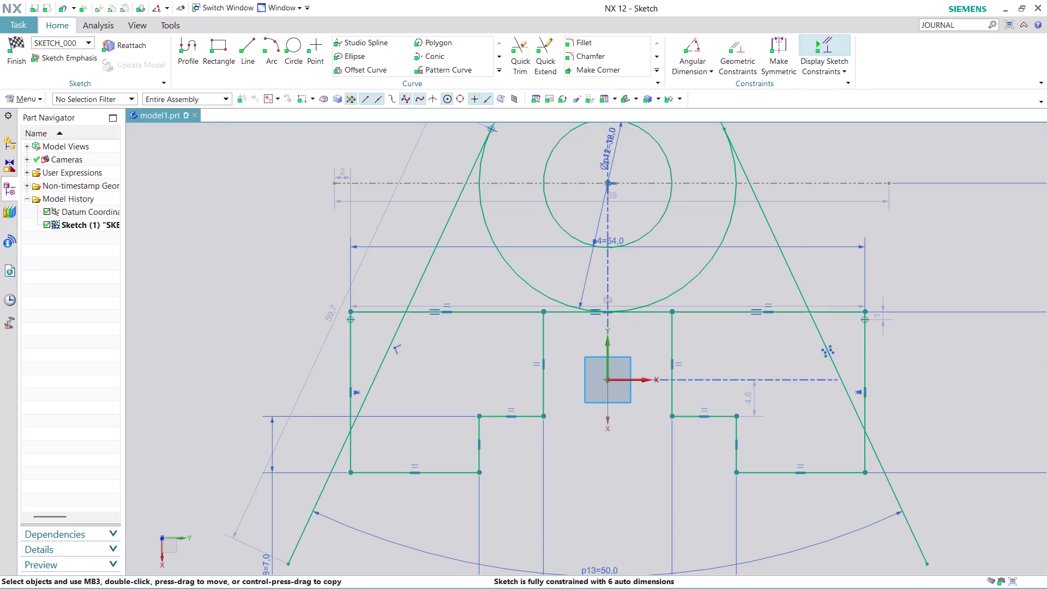
click(520, 51)
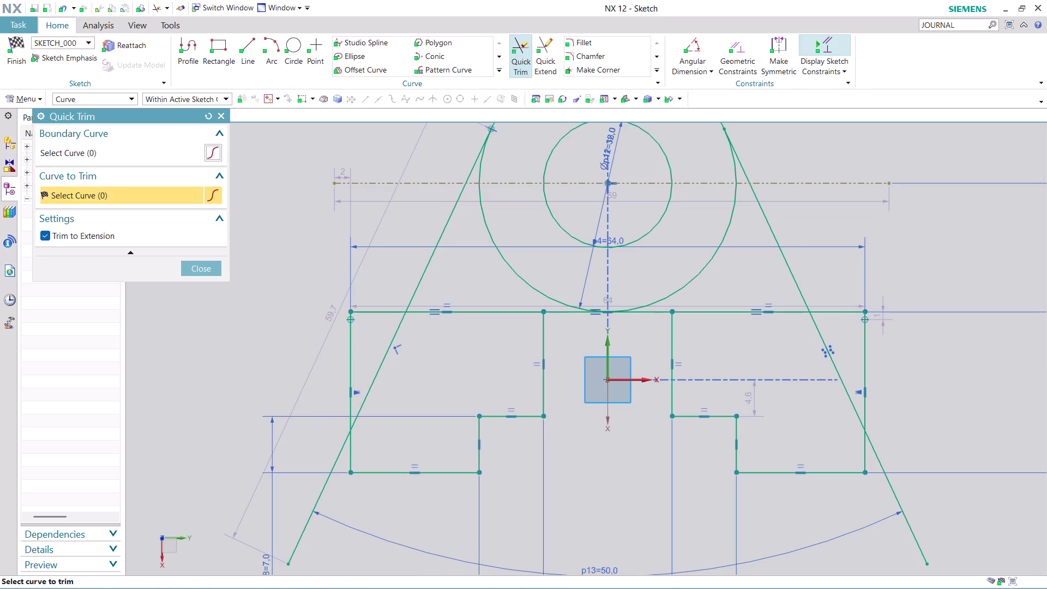
Trim the slanted lines below the base and the lower part of the outer circle.
click(336, 459)
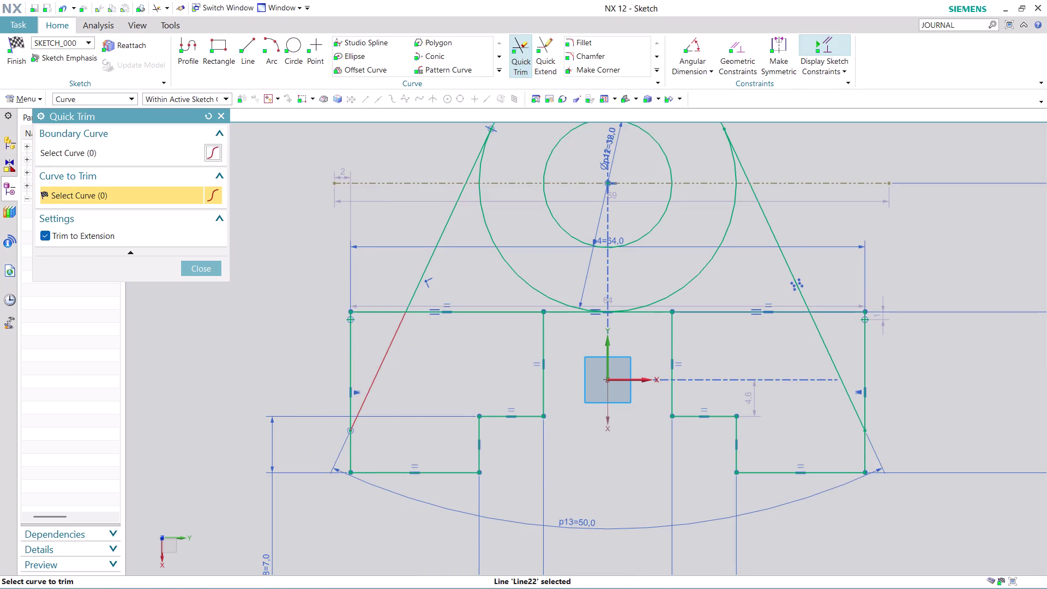
click(367, 392)
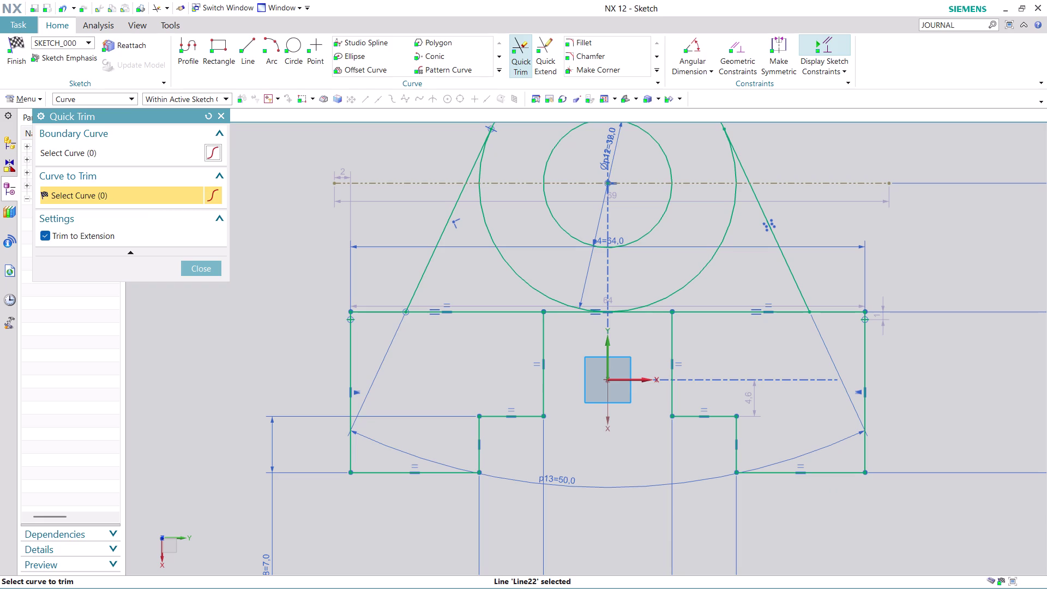
scroll(down, 3)
scroll(up, 3)
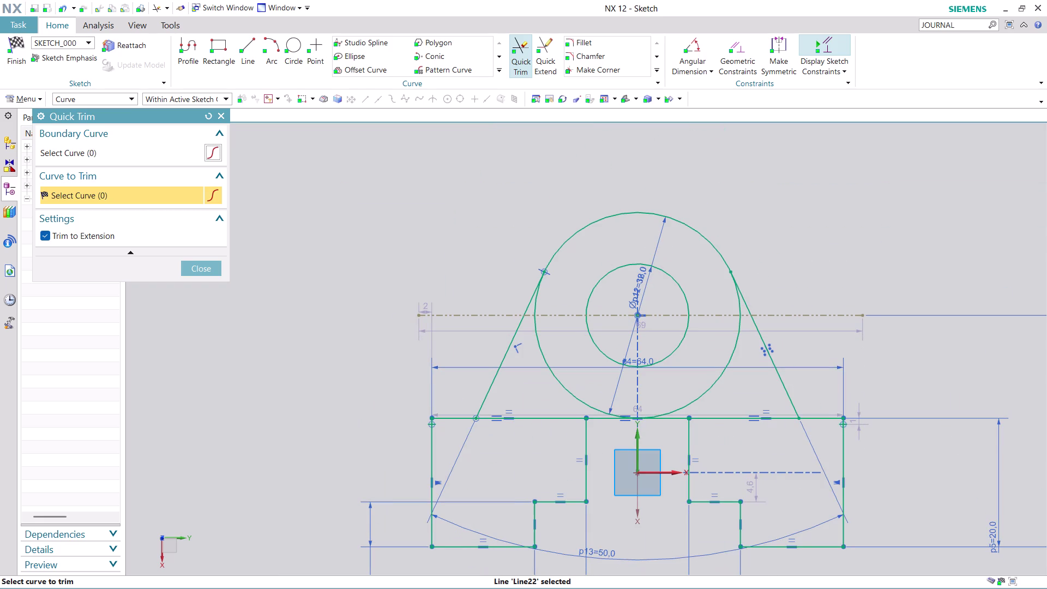
click(706, 390)
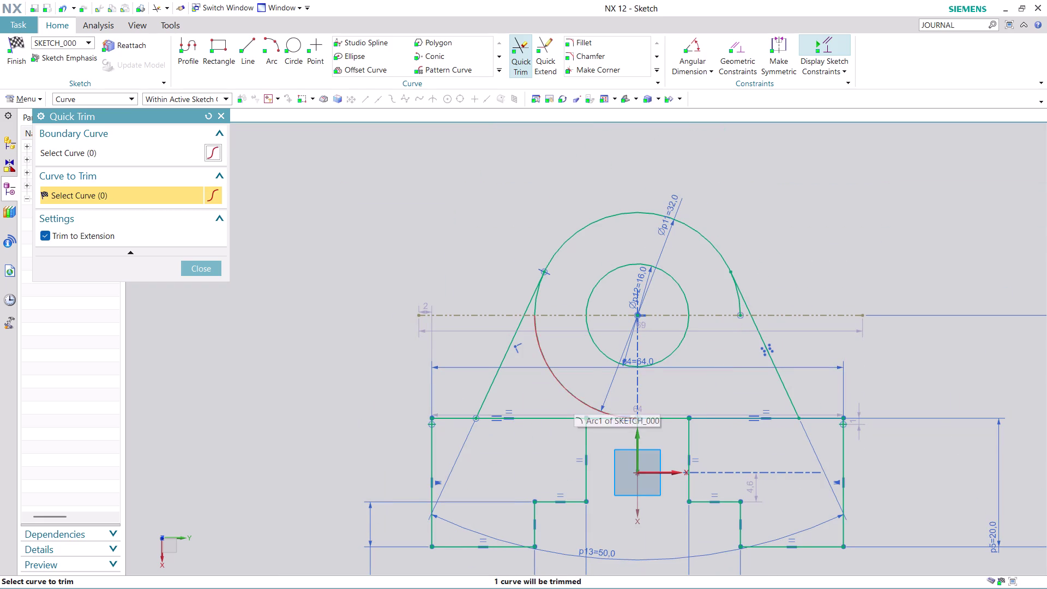
click(574, 399)
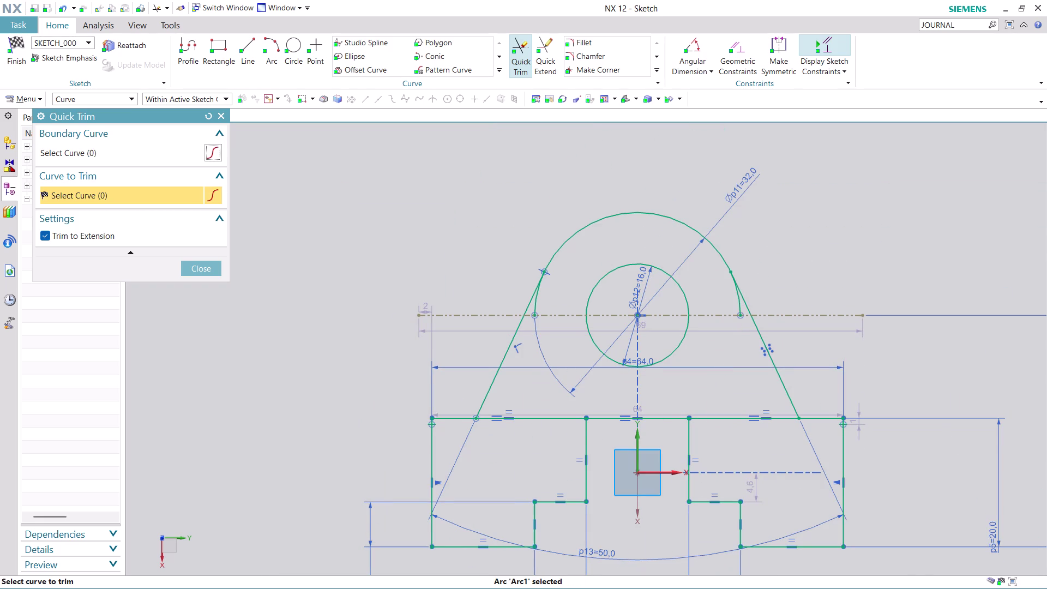
scroll(up, 3)
click(551, 297)
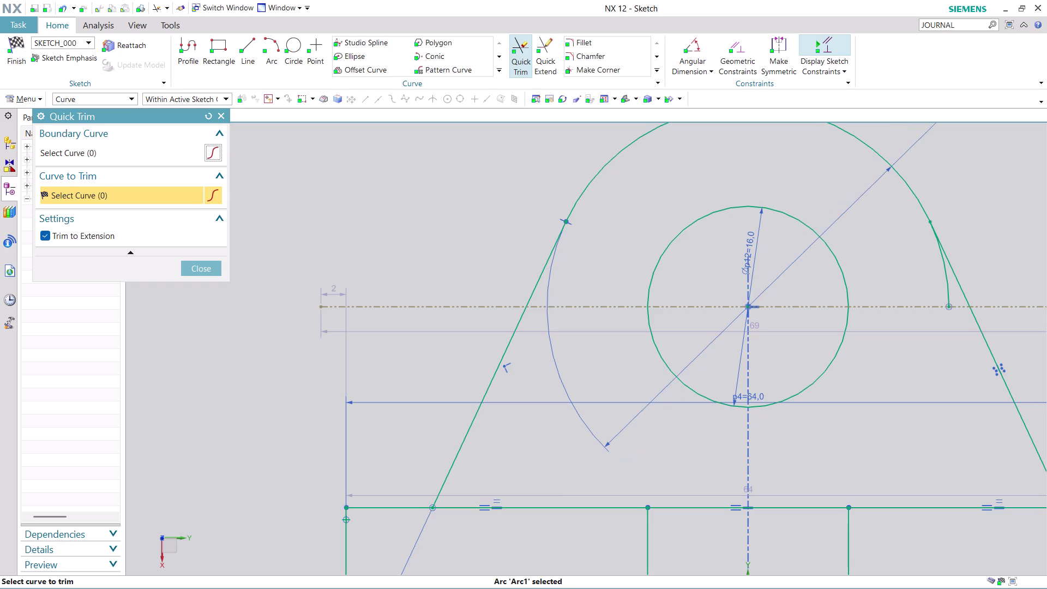
click(947, 288)
scroll(down, 3)
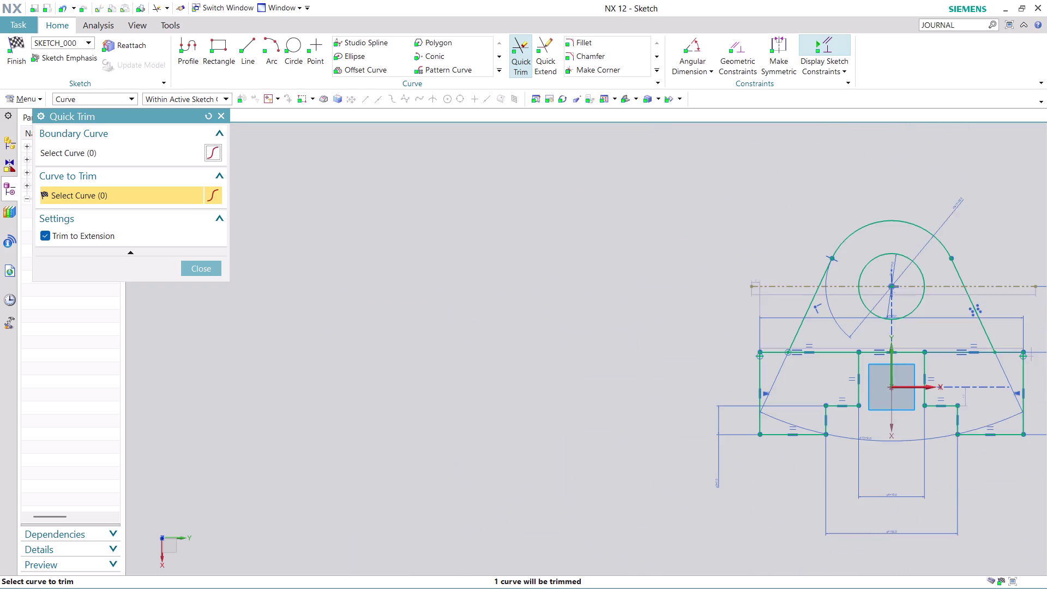
middle_drag(945, 579, 931, 570)
middle_click(956, 579)
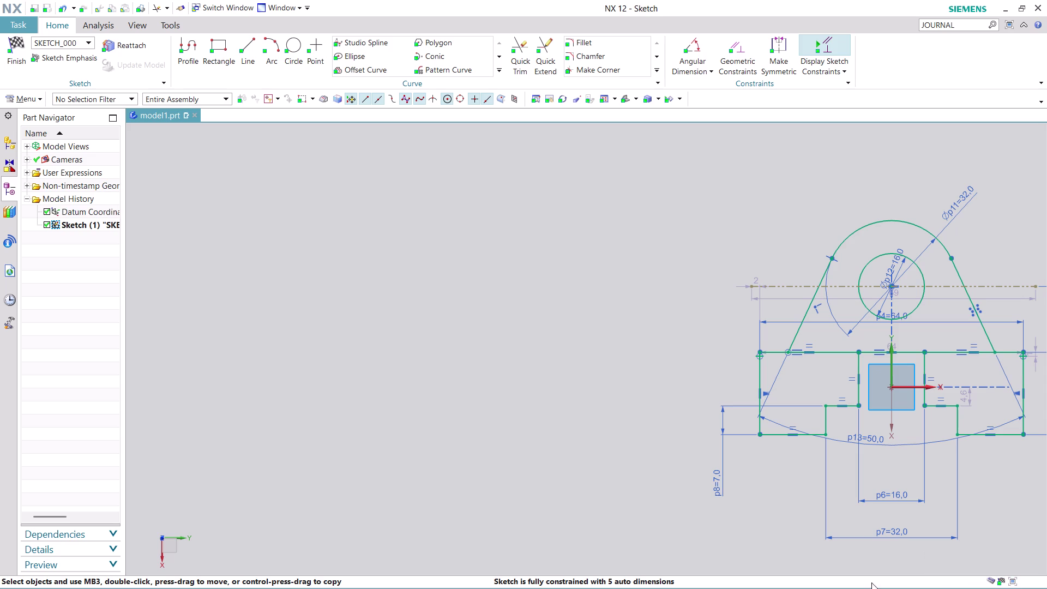
Pan the profile toward the view centre and finish the sketch.
middle_click(939, 582)
middle_drag(928, 571, 921, 560)
middle_drag(928, 543, 922, 544)
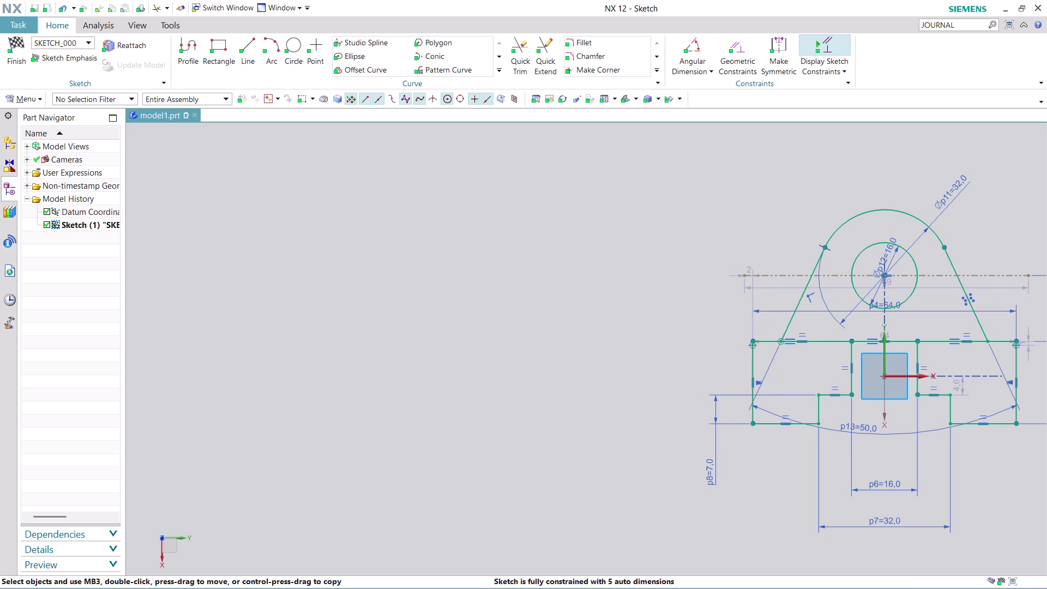
middle_drag(922, 544, 713, 503)
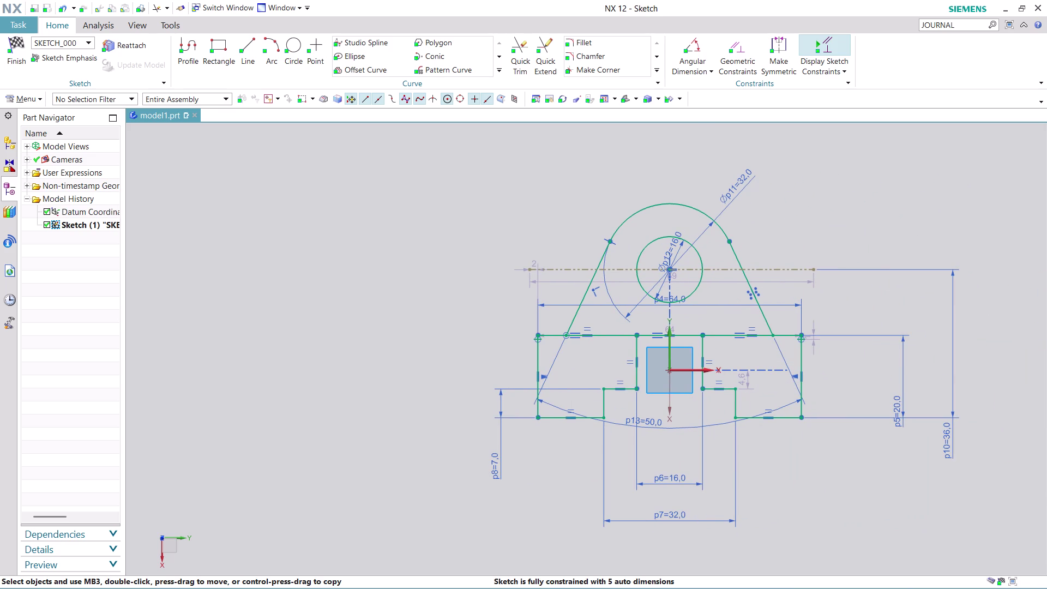
scroll(up, 3)
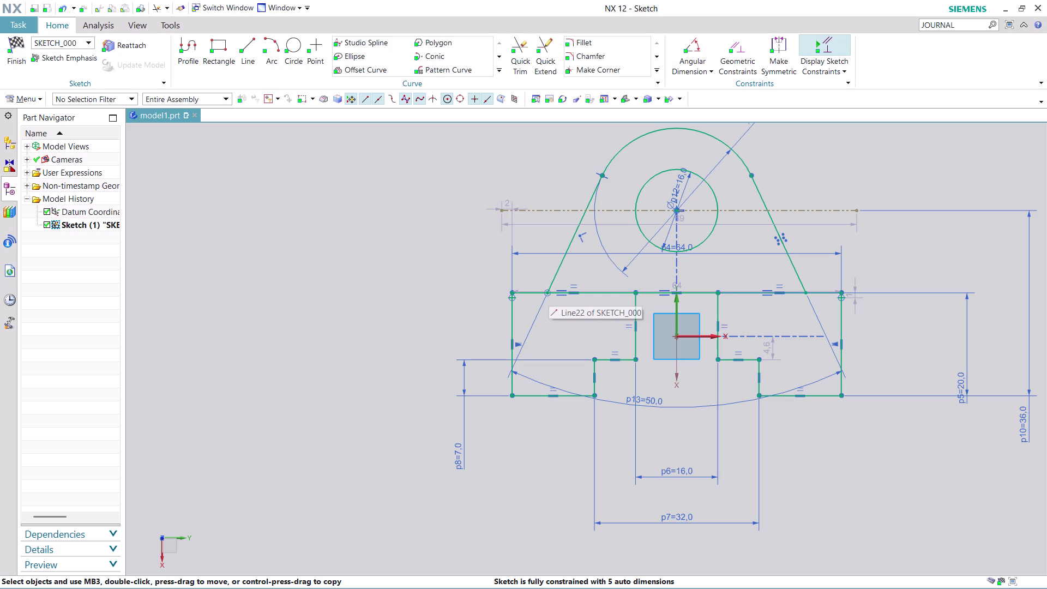
click(8, 62)
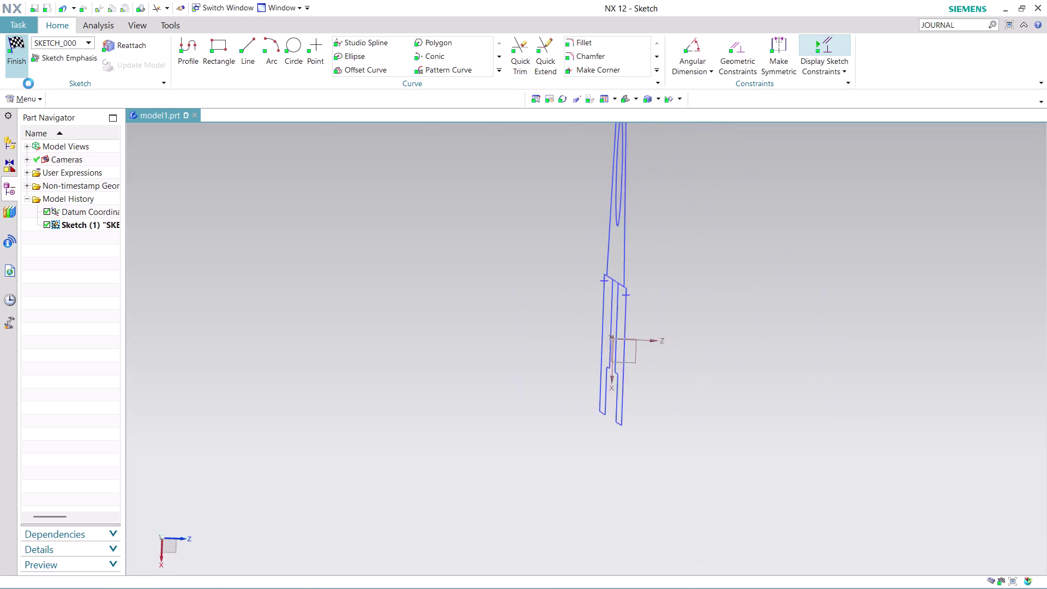
Orbit the bracket sketch into a 3D view and launch Extrude.
scroll(down, 3)
scroll(down, 3)
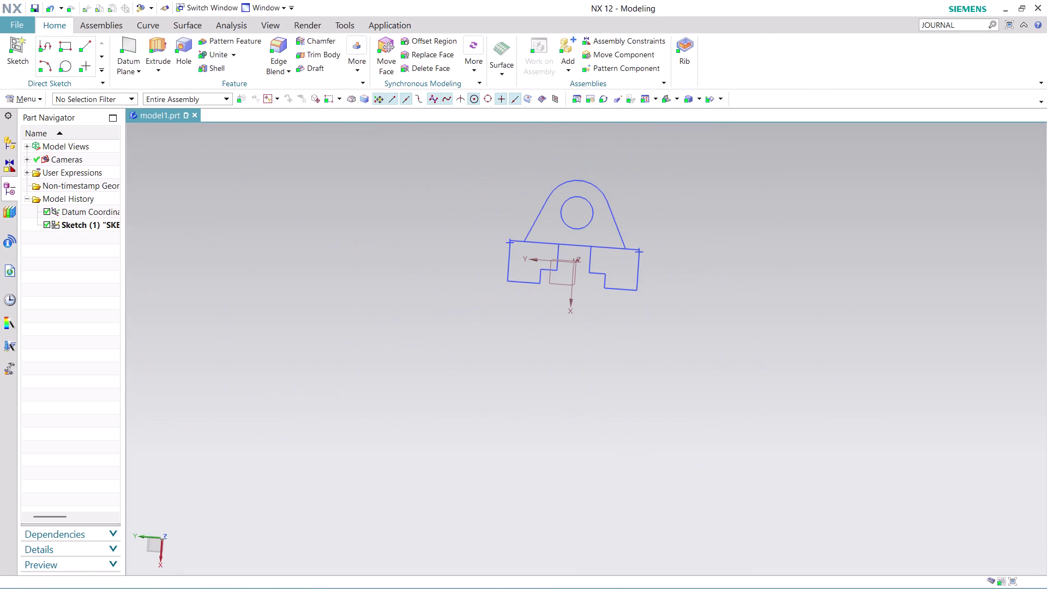
middle_drag(640, 215, 443, 209)
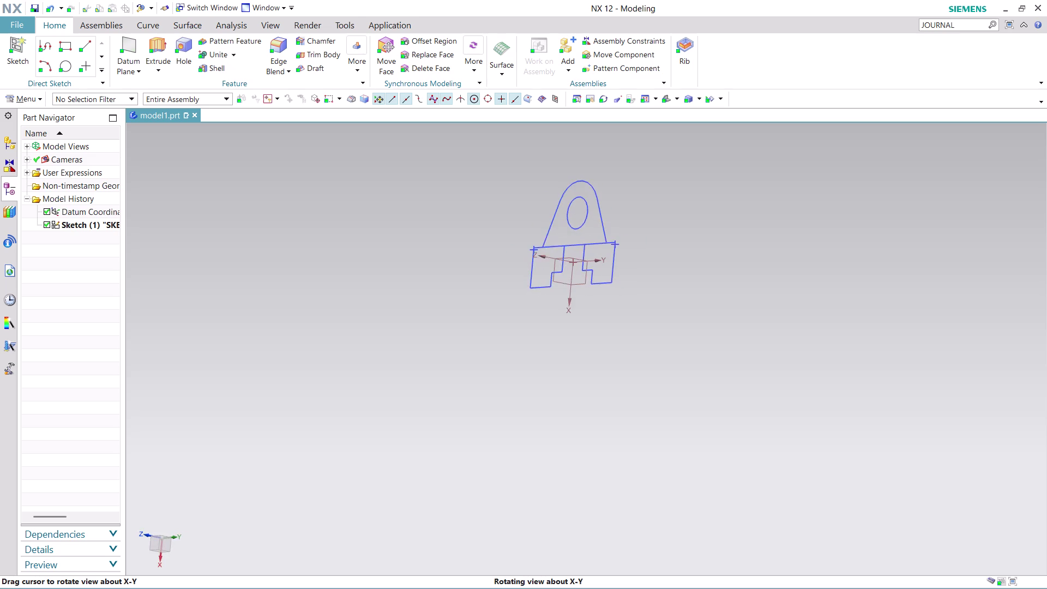
middle_drag(443, 209, 435, 226)
scroll(up, 3)
scroll(up, 3)
scroll(up, 3)
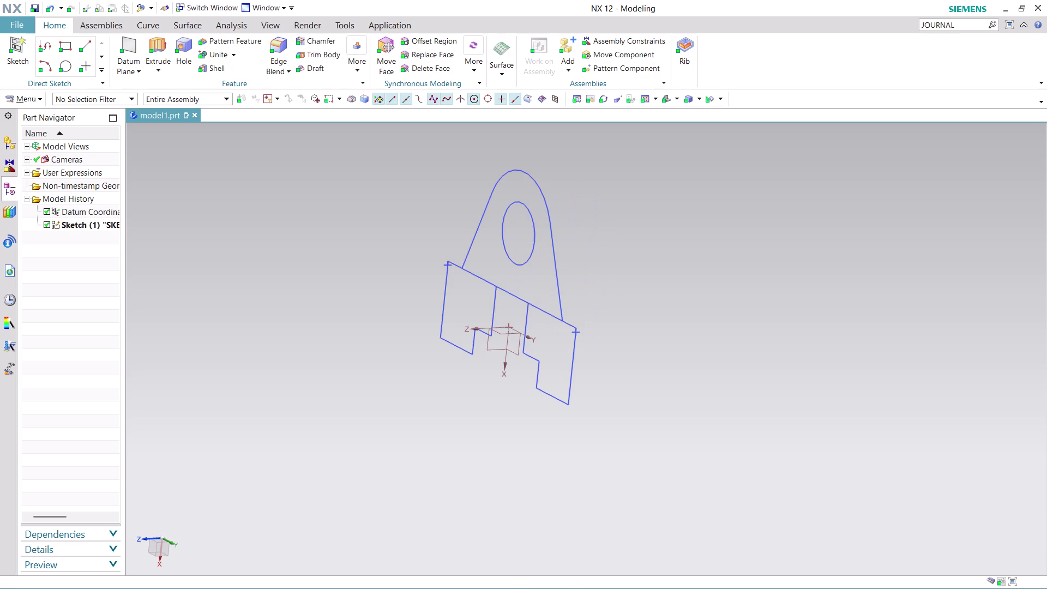
click(163, 41)
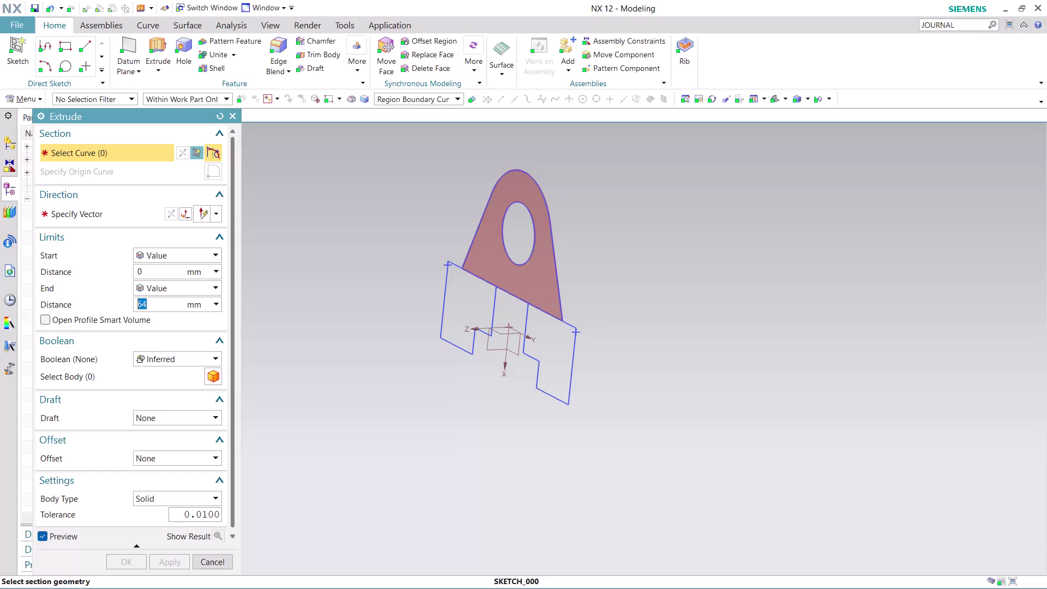
Extrude the holed lug profile 22 mm in the reversed direction.
text(22)
click(490, 263)
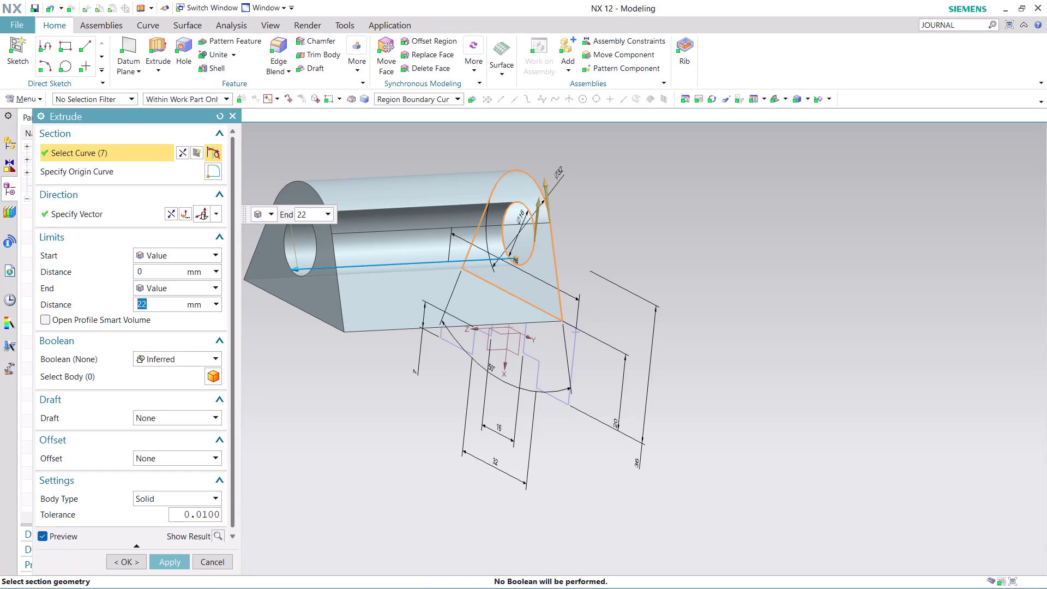
click(182, 151)
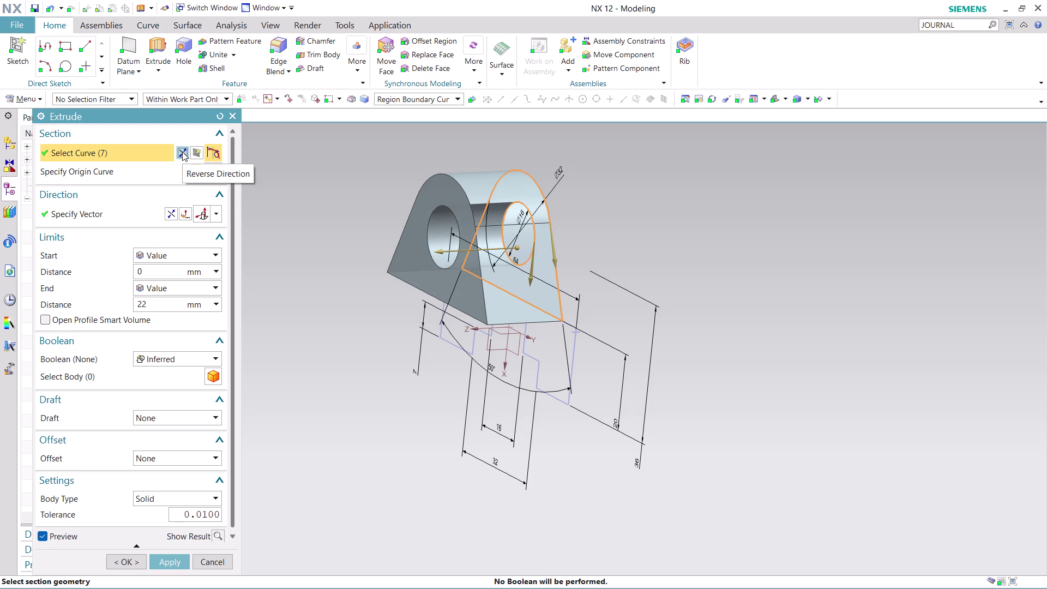
click(183, 152)
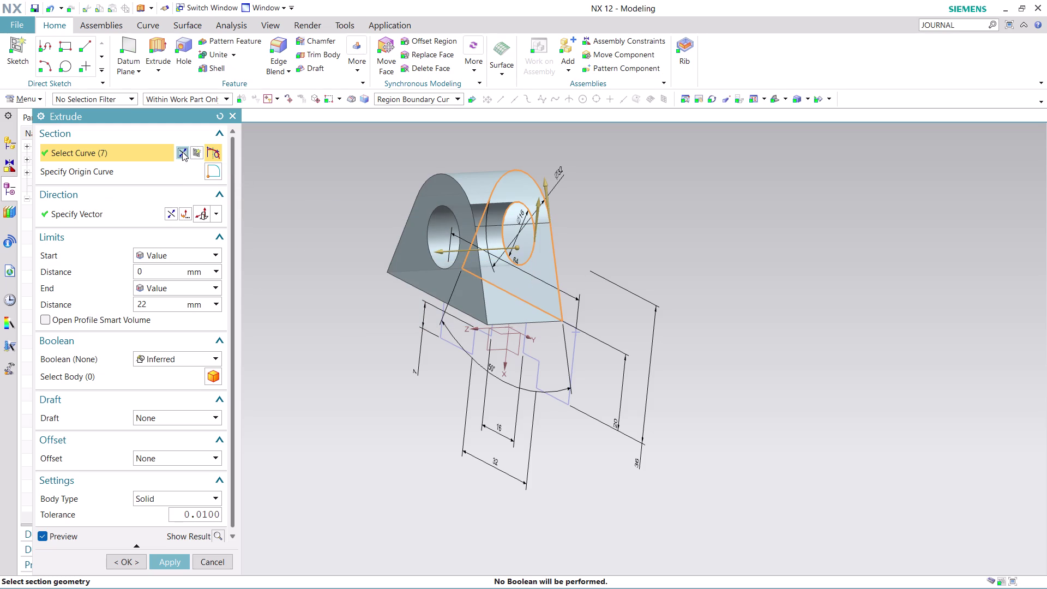
click(182, 151)
click(182, 152)
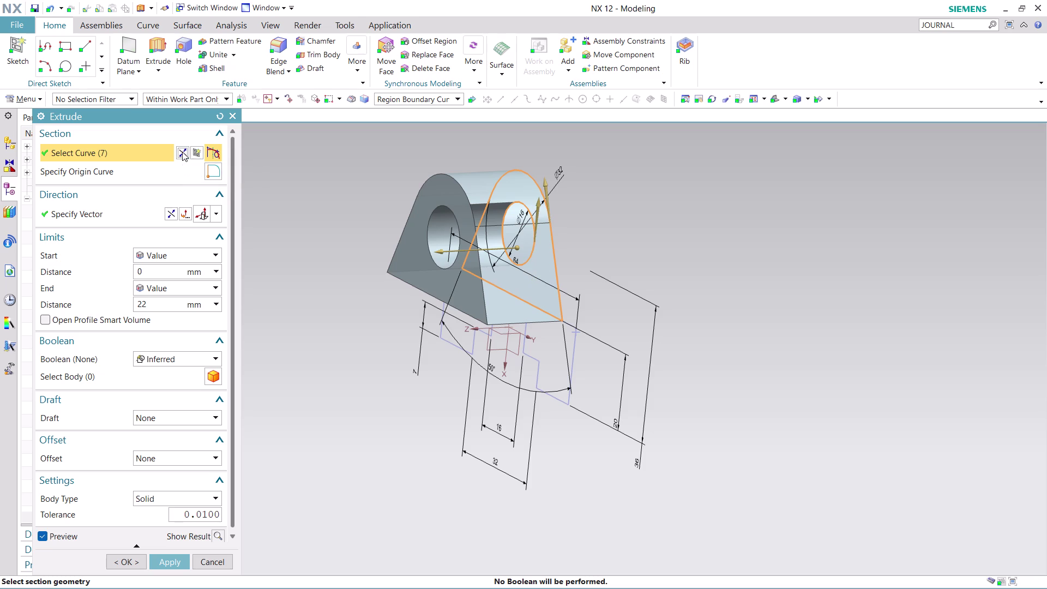
click(182, 152)
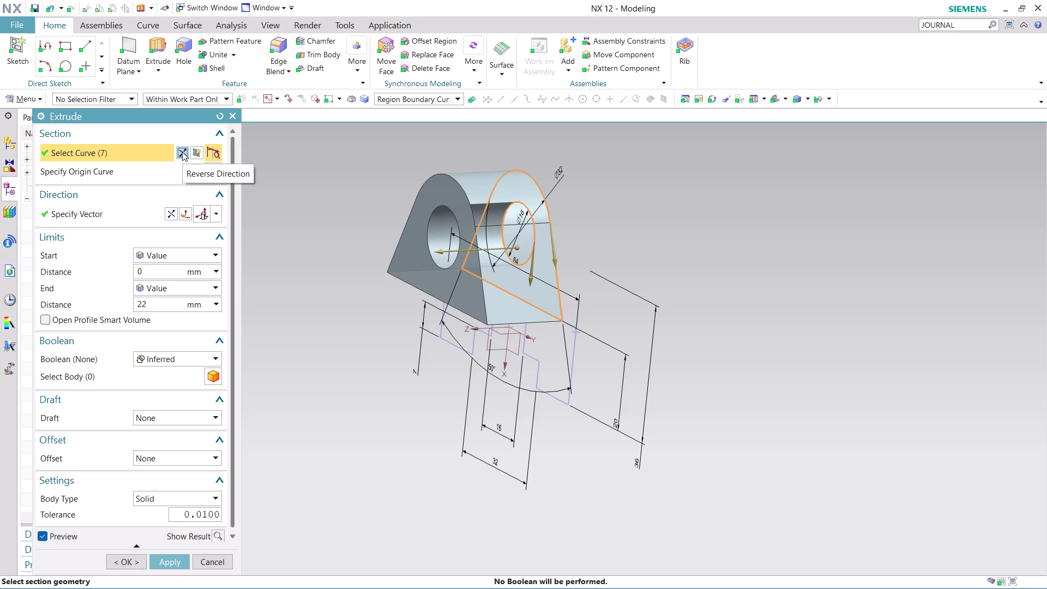
click(175, 213)
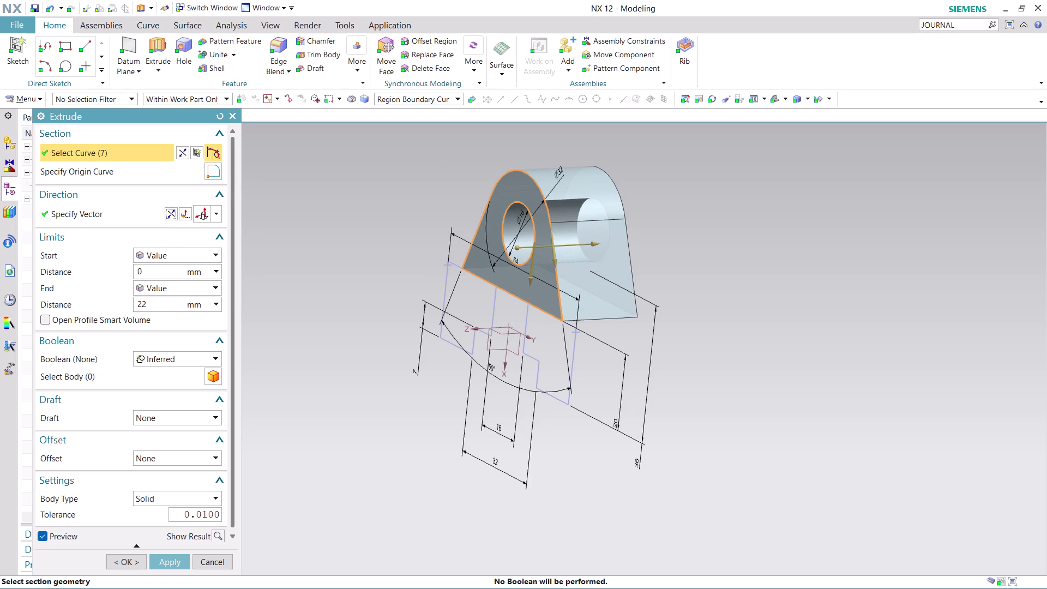
click(130, 559)
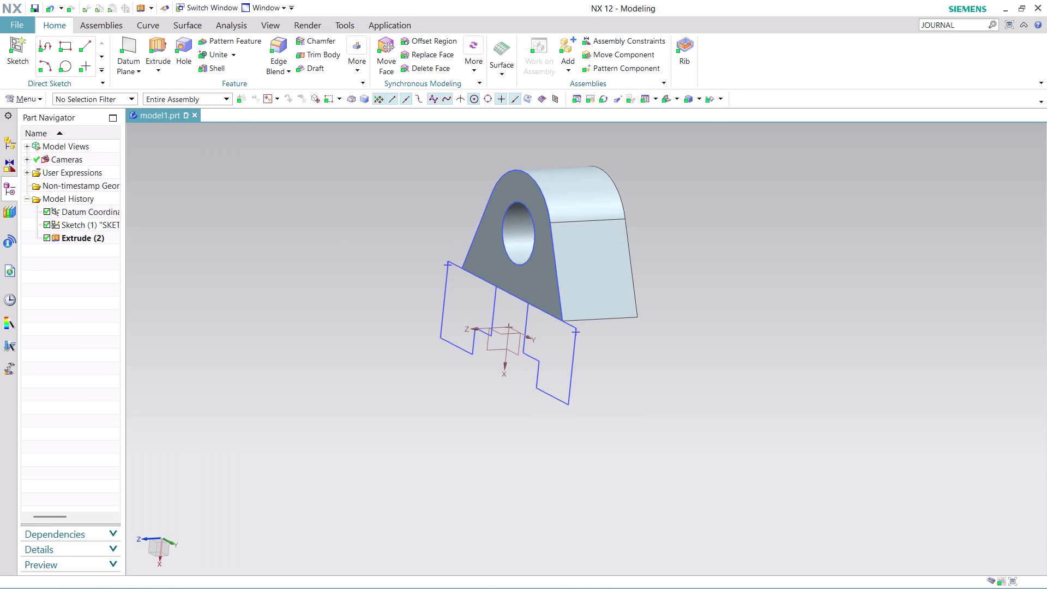
click(152, 45)
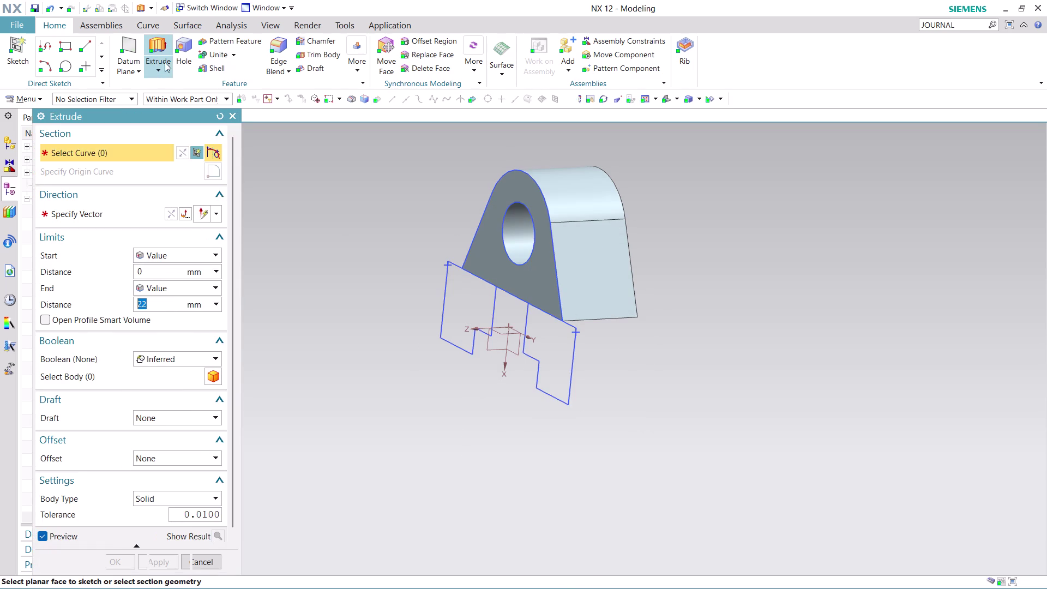
Extrude both base regions 144 mm, reversed, as a separate body with Boolean None.
click(562, 348)
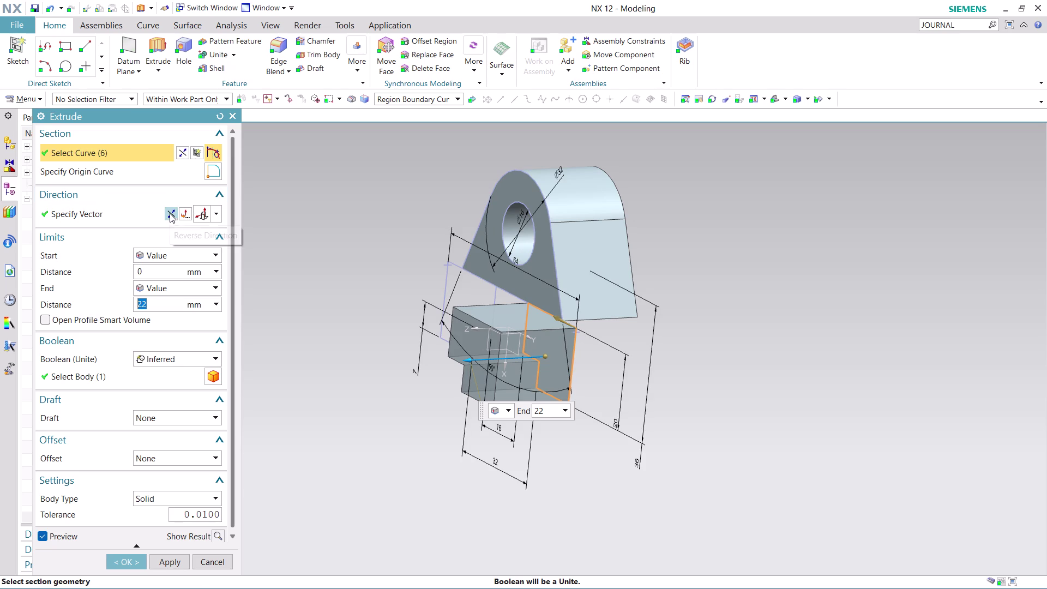
click(476, 296)
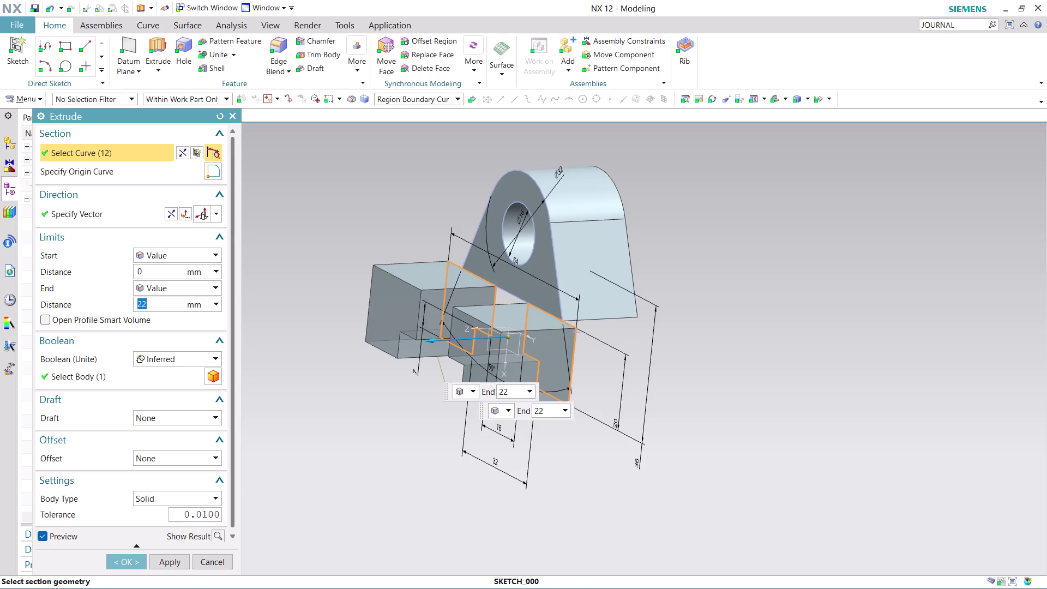
click(172, 217)
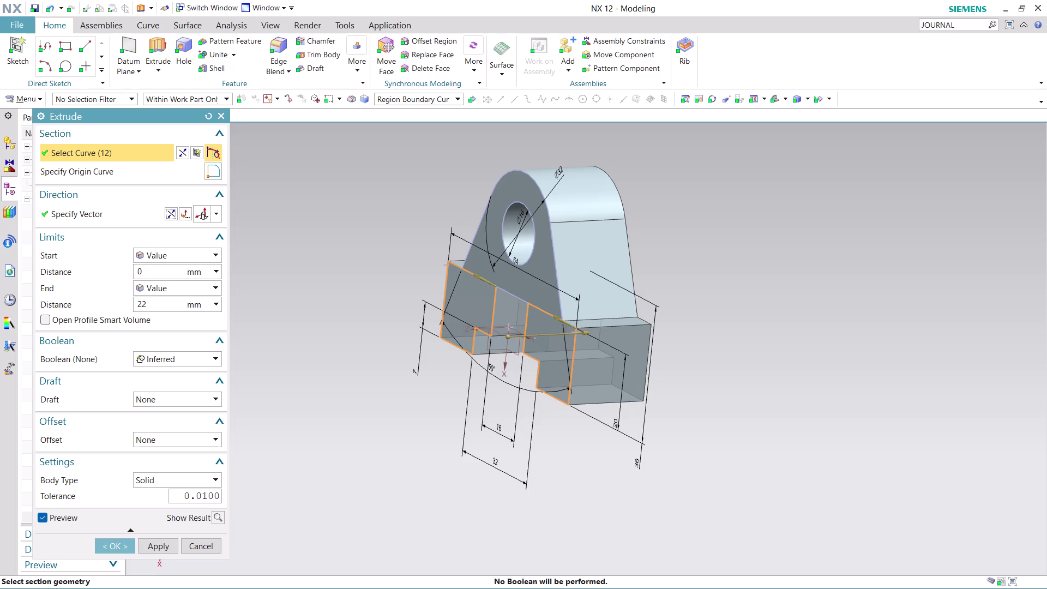
double_click(161, 306)
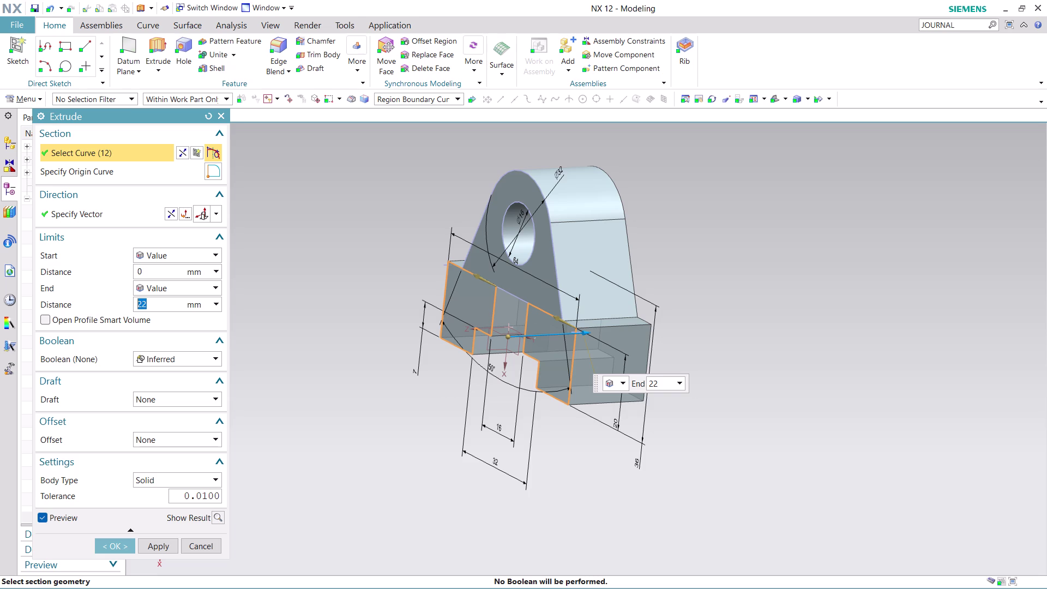
text(14)
text(4)
click(165, 545)
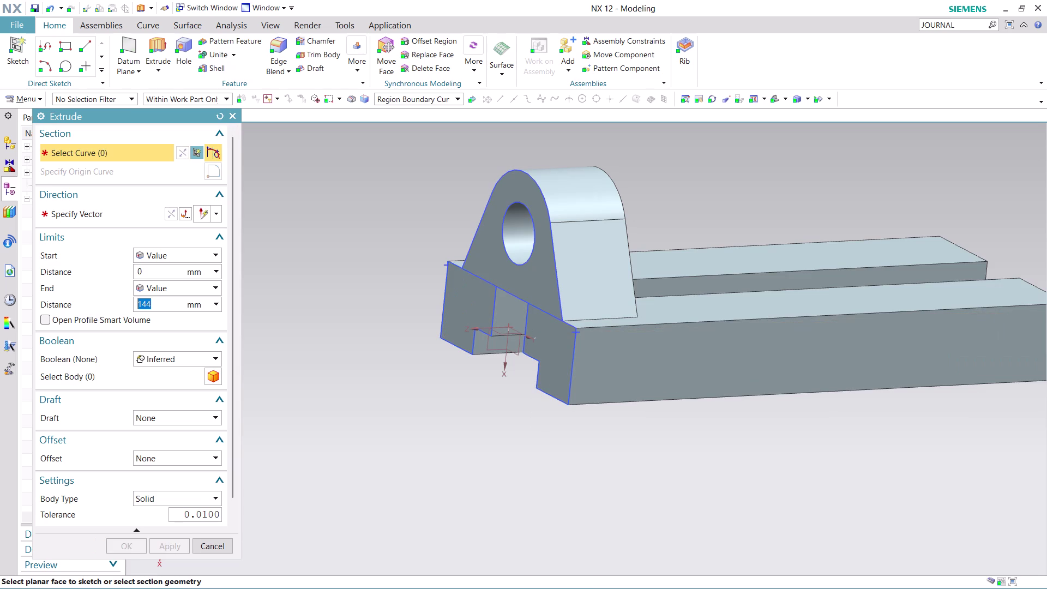
Orbit to inspect the rails, then cancel the unwanted sketch and the Extrude tool.
middle_drag(699, 438, 618, 460)
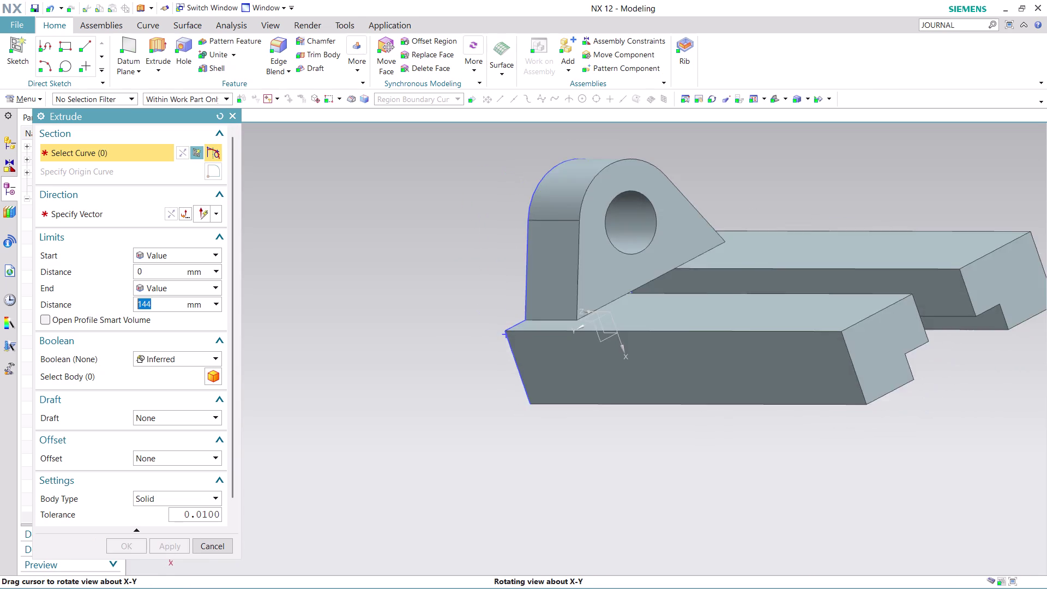
middle_drag(618, 459, 682, 465)
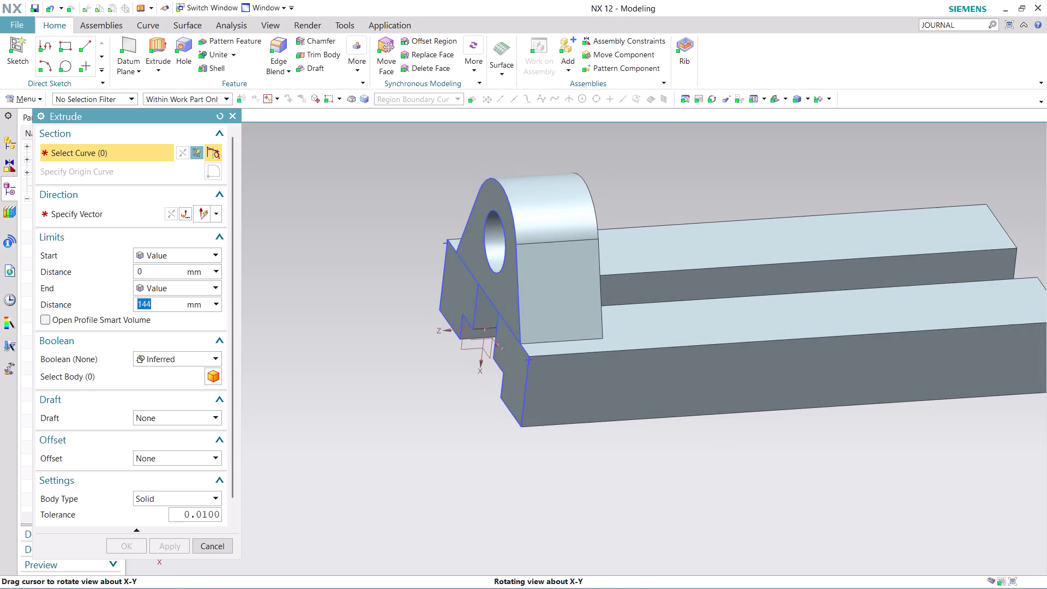
middle_drag(681, 465, 682, 465)
middle_click(681, 466)
scroll(down, 3)
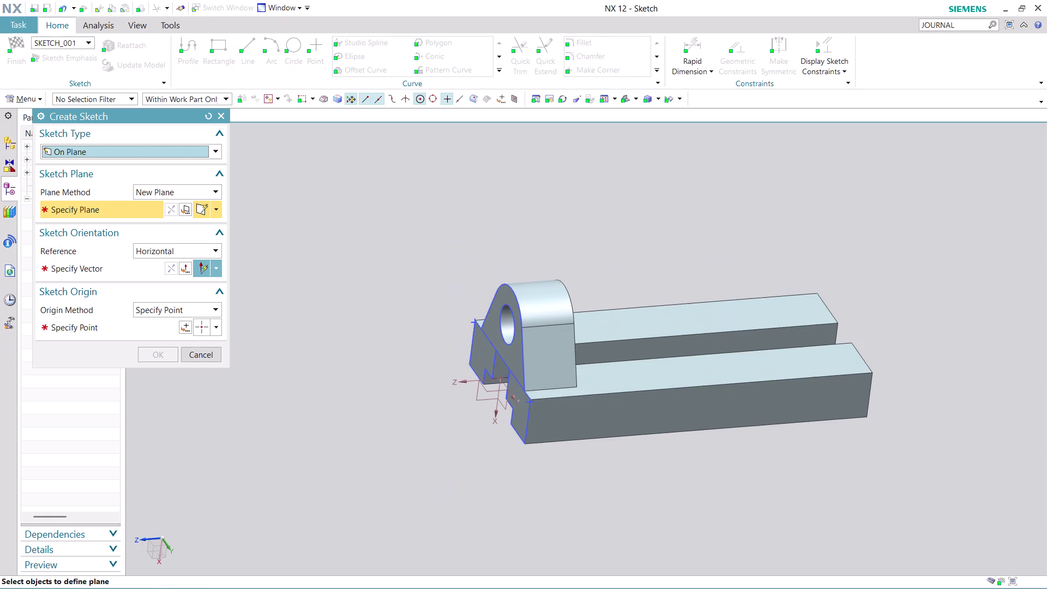
click(202, 352)
scroll(up, 3)
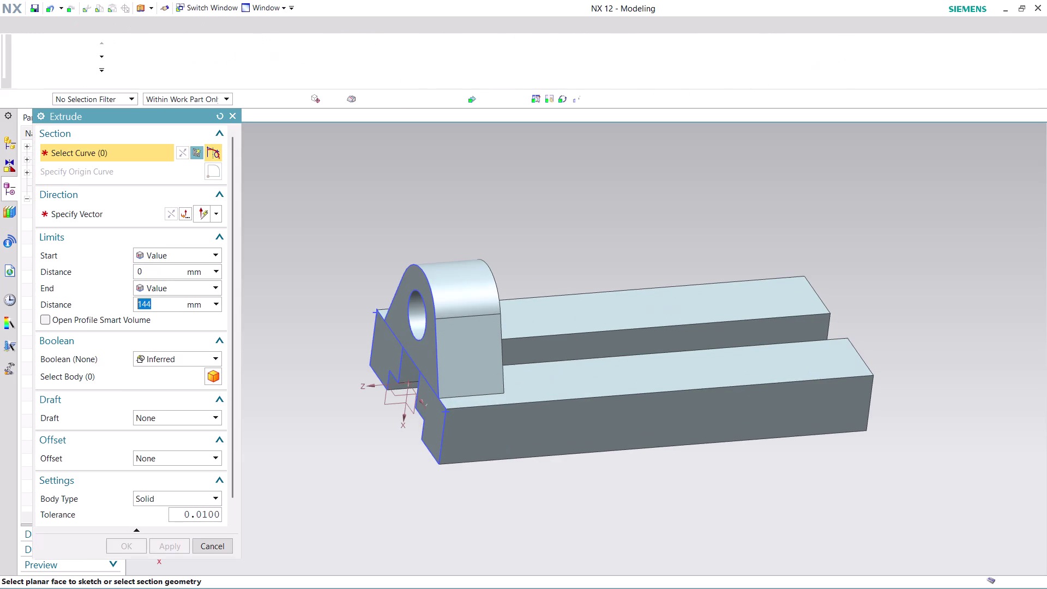
click(222, 544)
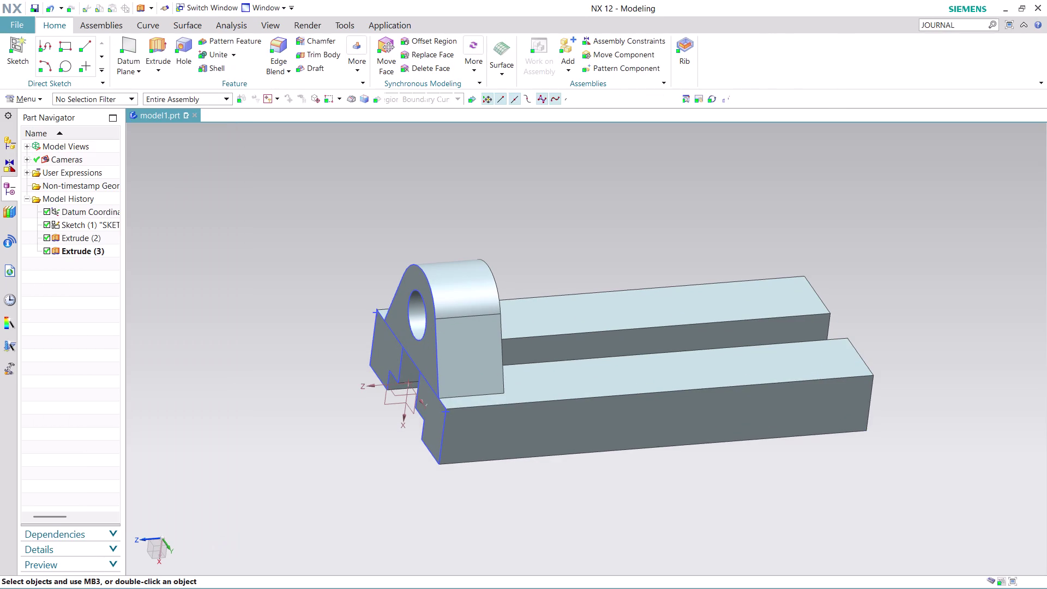
Hide the profile sketch Sketch (1) from the model.
scroll(down, 3)
scroll(up, 3)
scroll(up, 3)
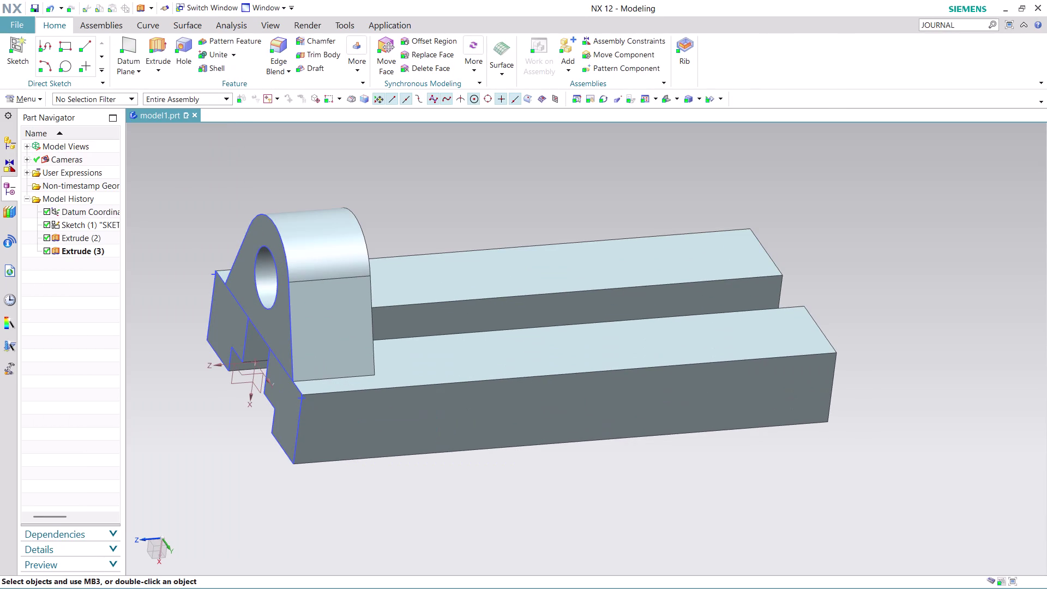
right_click(294, 427)
click(342, 159)
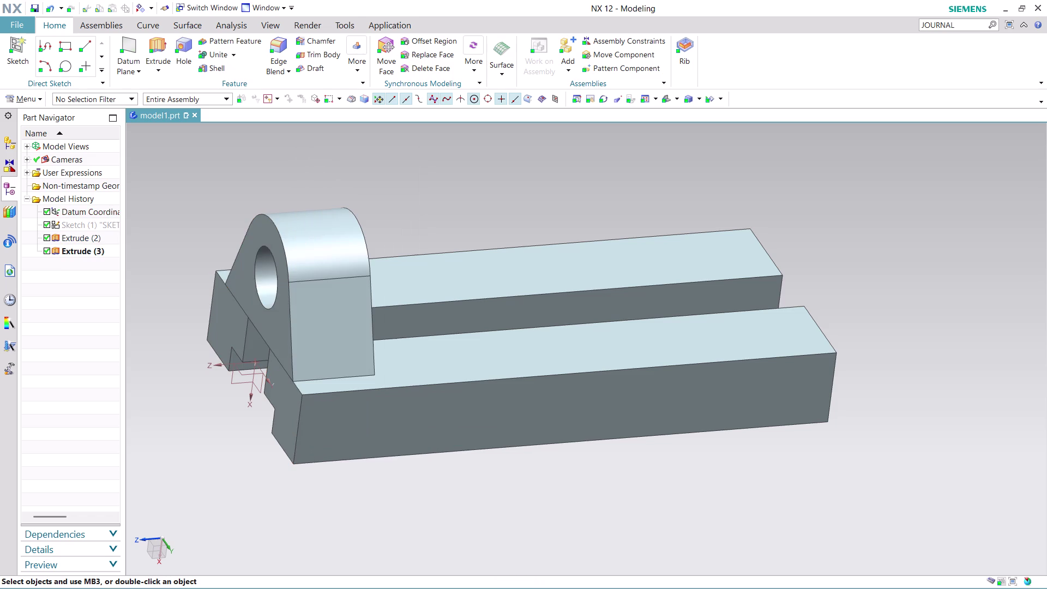
scroll(up, 3)
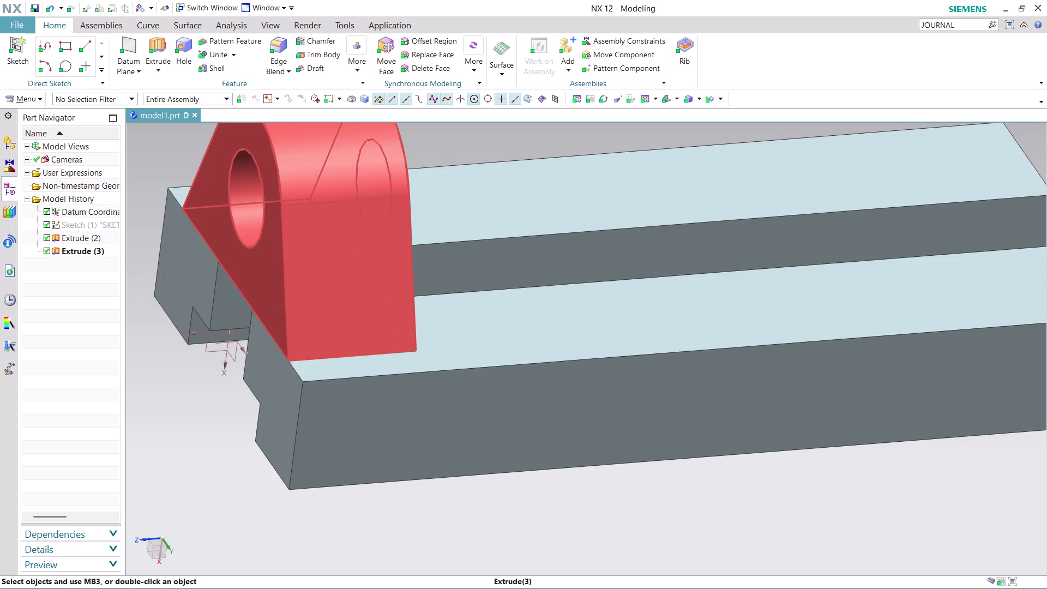
click(219, 53)
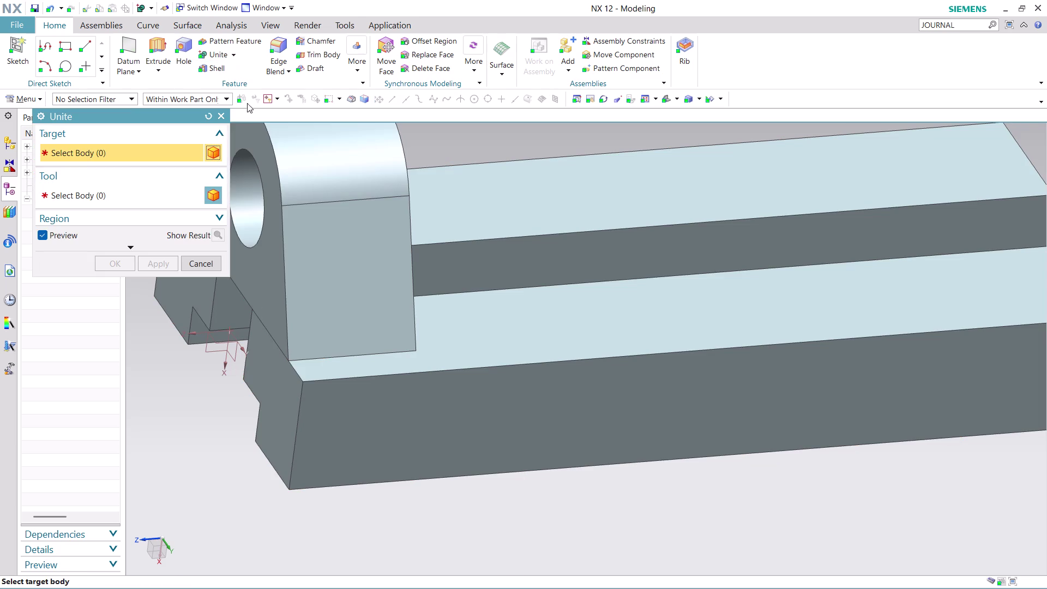
Unite the lug target body with the base rail tool bodies, then close Unite.
click(333, 264)
click(381, 389)
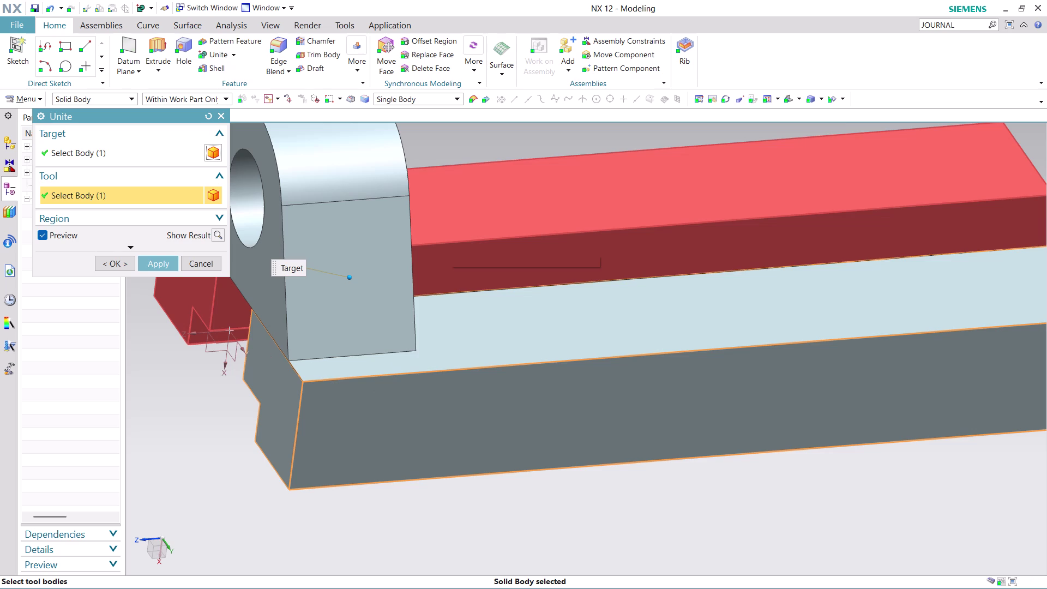
click(448, 240)
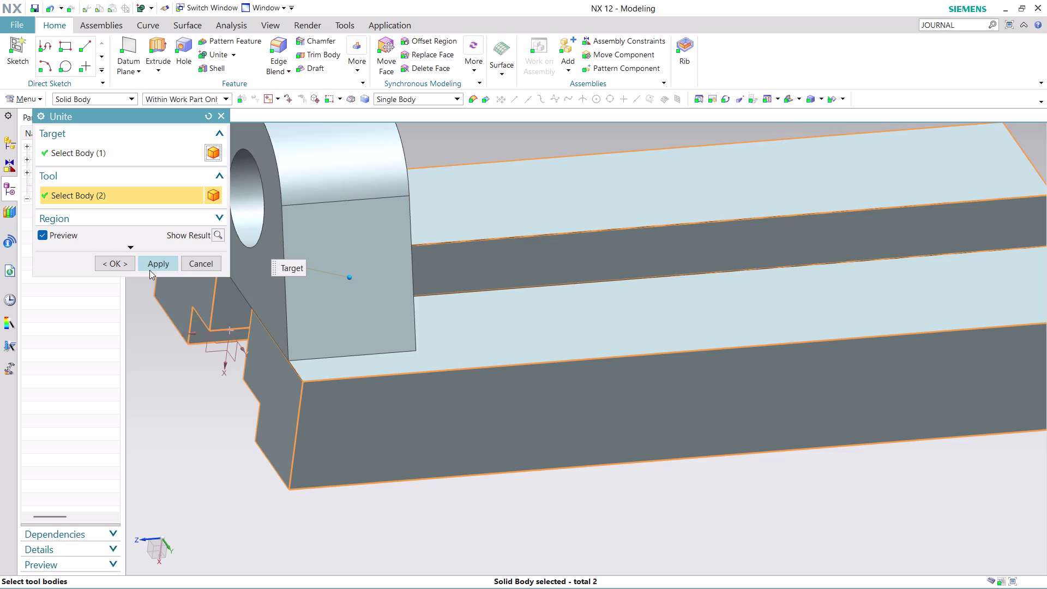
click(149, 269)
scroll(down, 3)
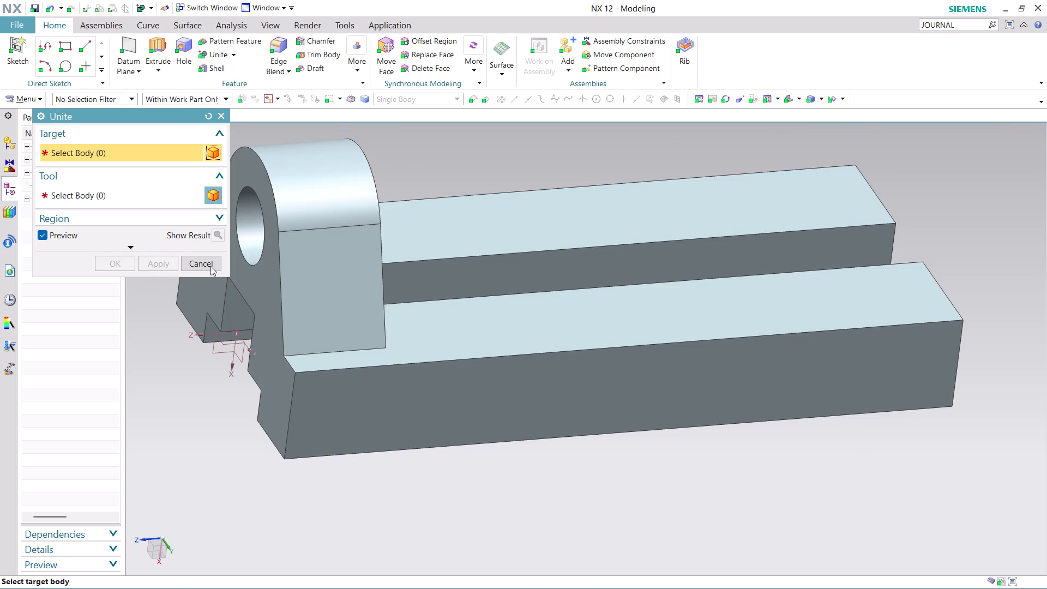
click(213, 266)
scroll(up, 3)
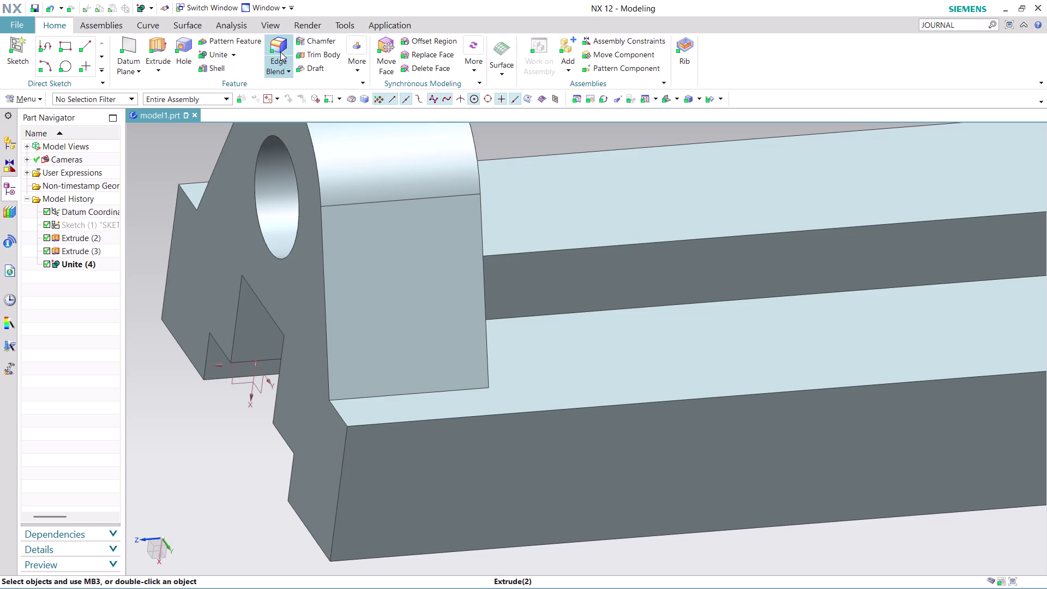
click(281, 51)
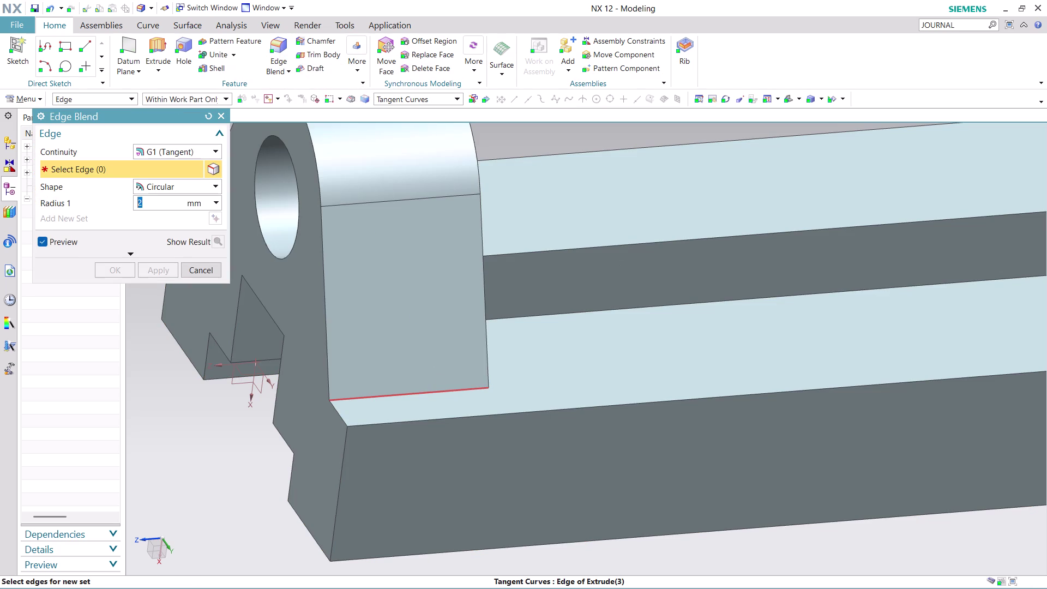
Blend both lug-to-base edges with a 3 mm radius, one on each side.
key(3)
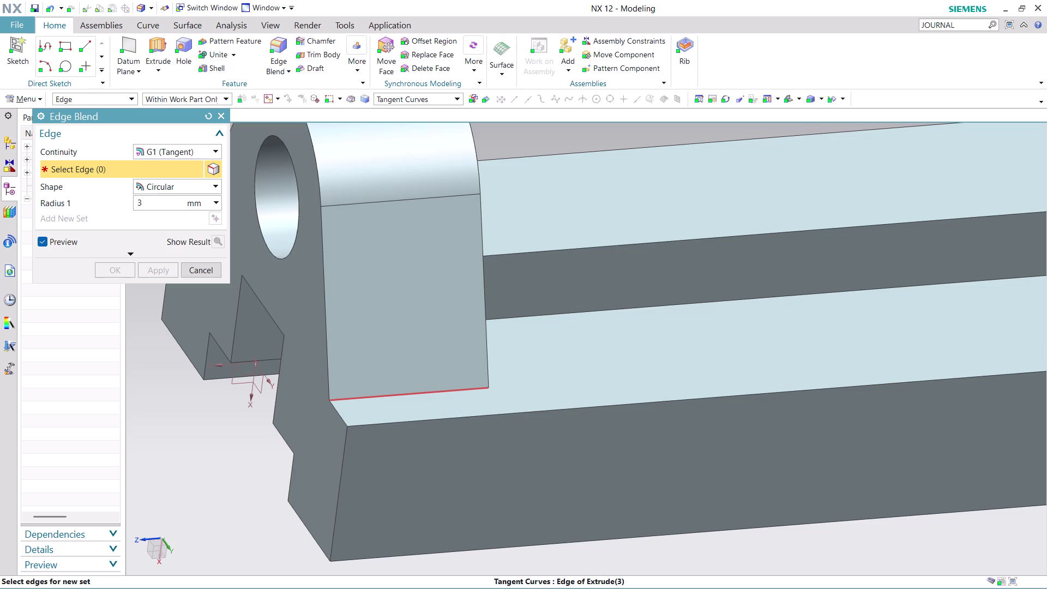
click(439, 389)
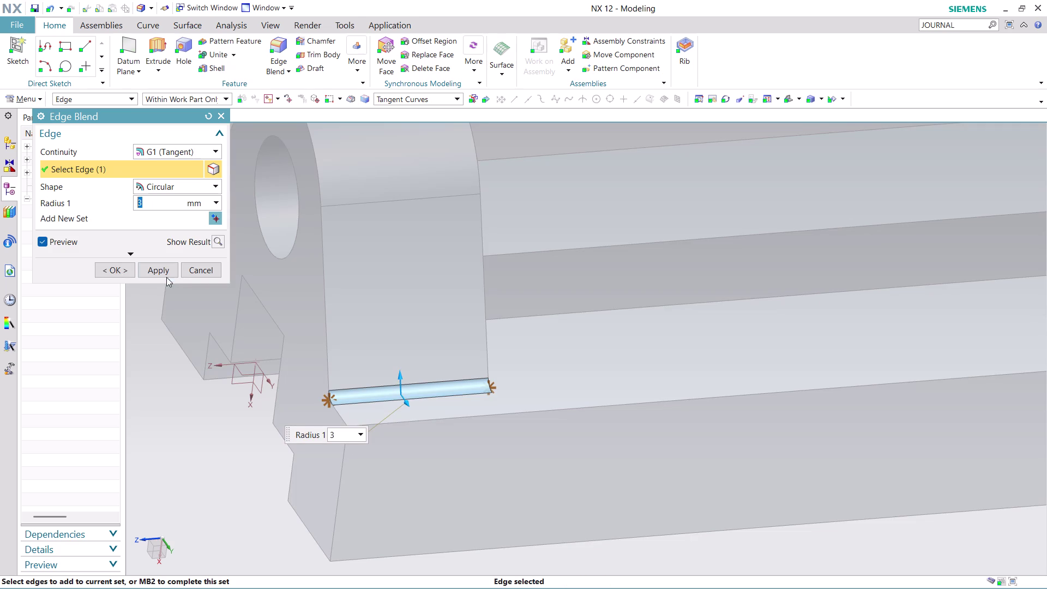
click(159, 269)
scroll(down, 3)
scroll(down, 3)
middle_drag(542, 282, 575, 354)
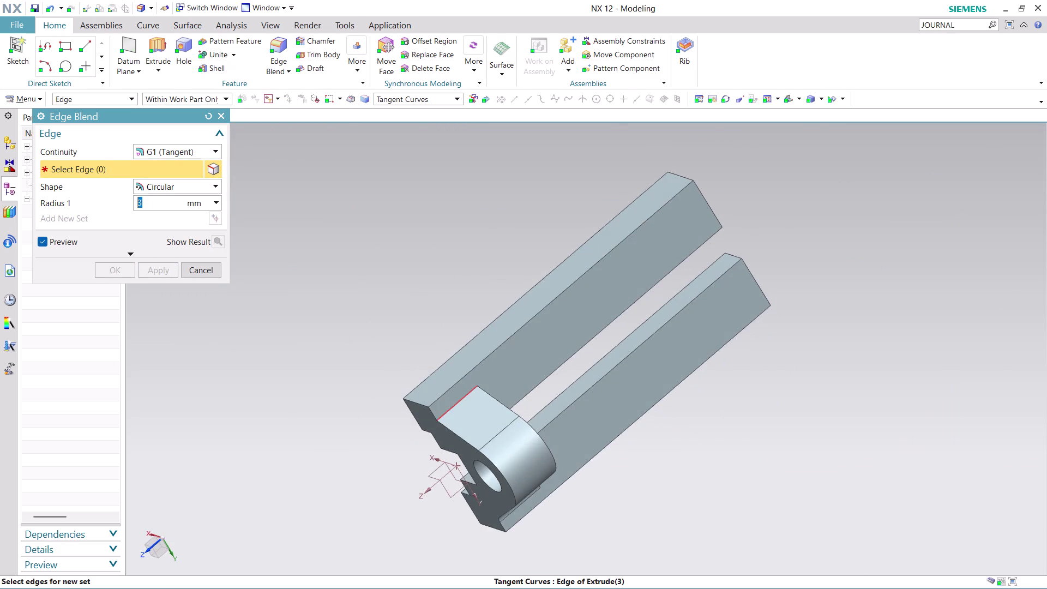
click(452, 406)
click(156, 274)
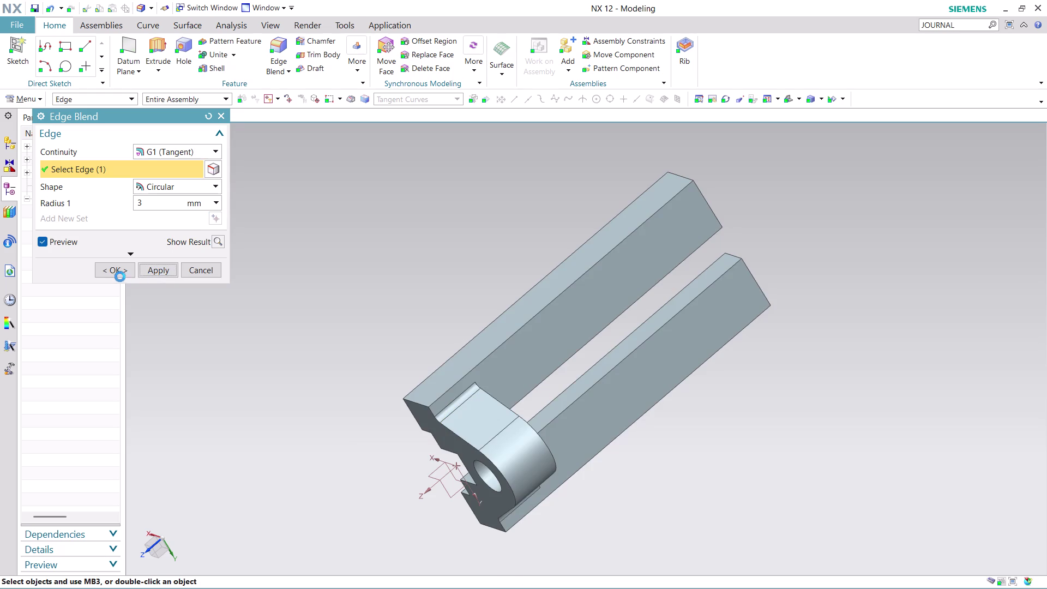
click(213, 269)
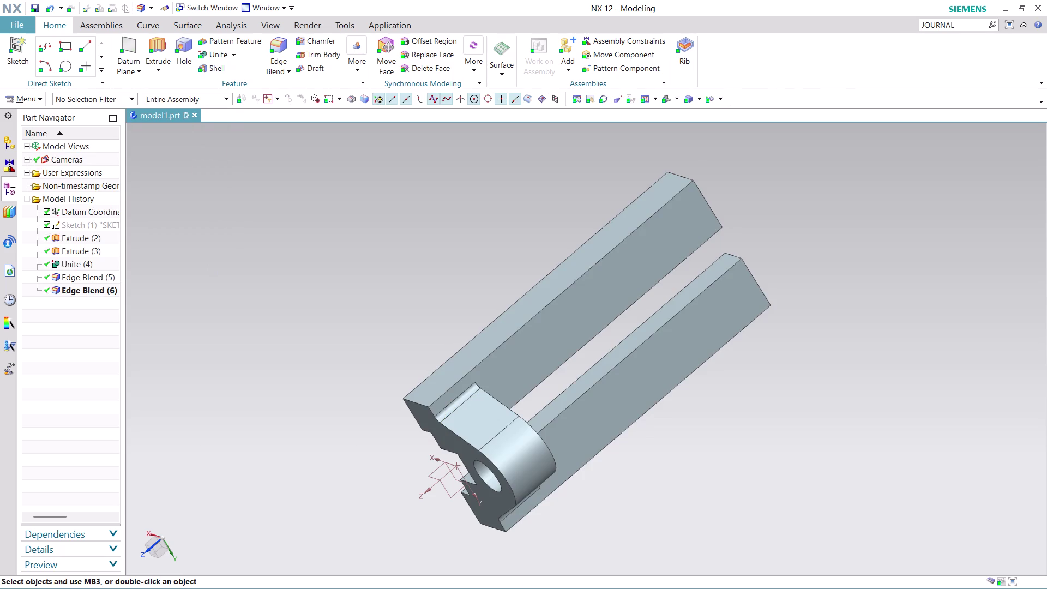
scroll(down, 3)
middle_drag(630, 530, 601, 431)
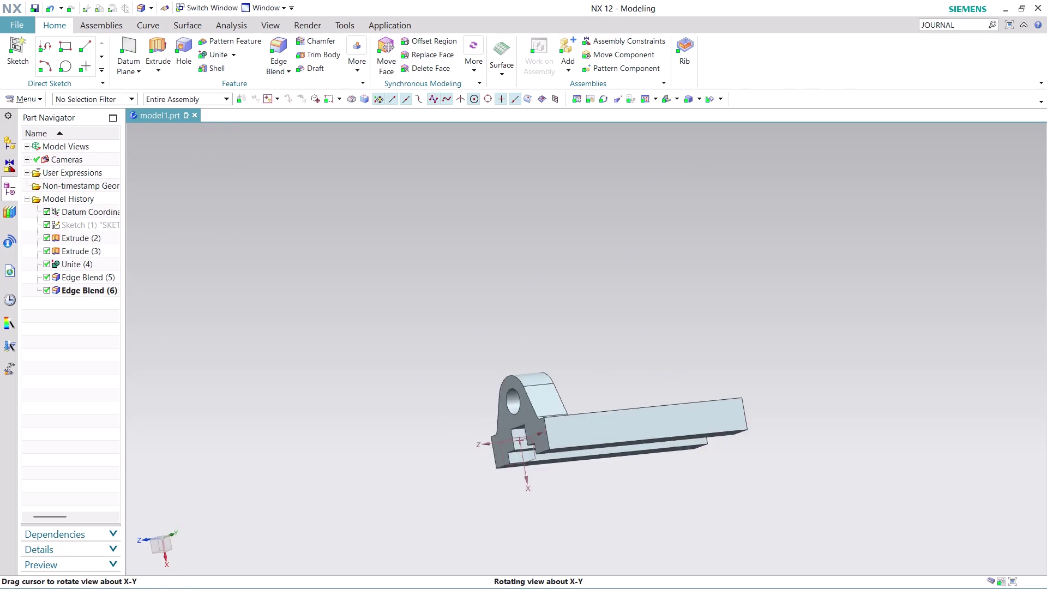
middle_drag(601, 432, 715, 378)
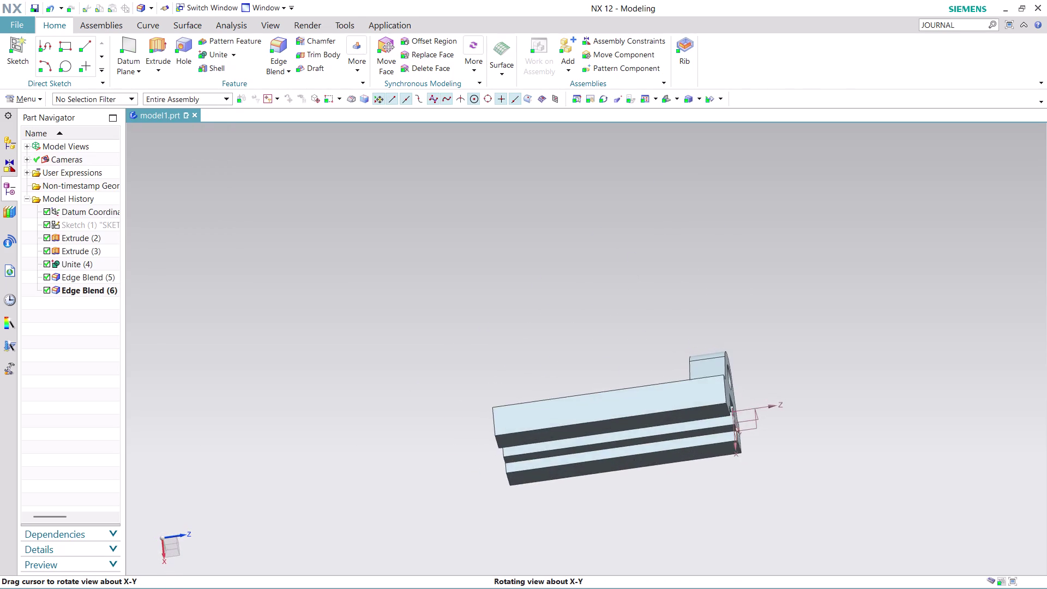
middle_drag(715, 378, 726, 401)
scroll(up, 3)
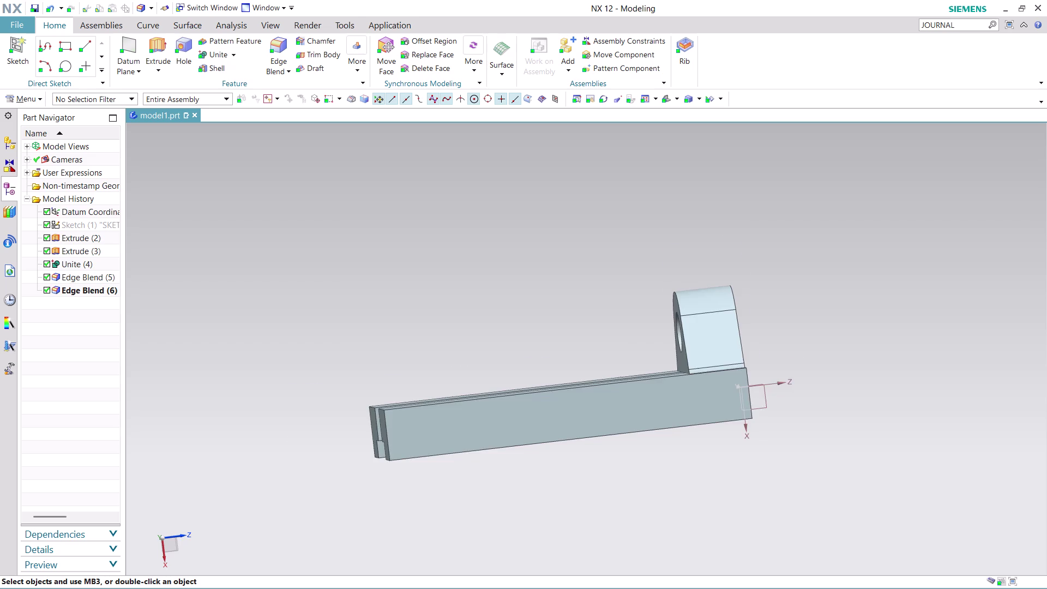
scroll(down, 3)
middle_drag(609, 468, 605, 476)
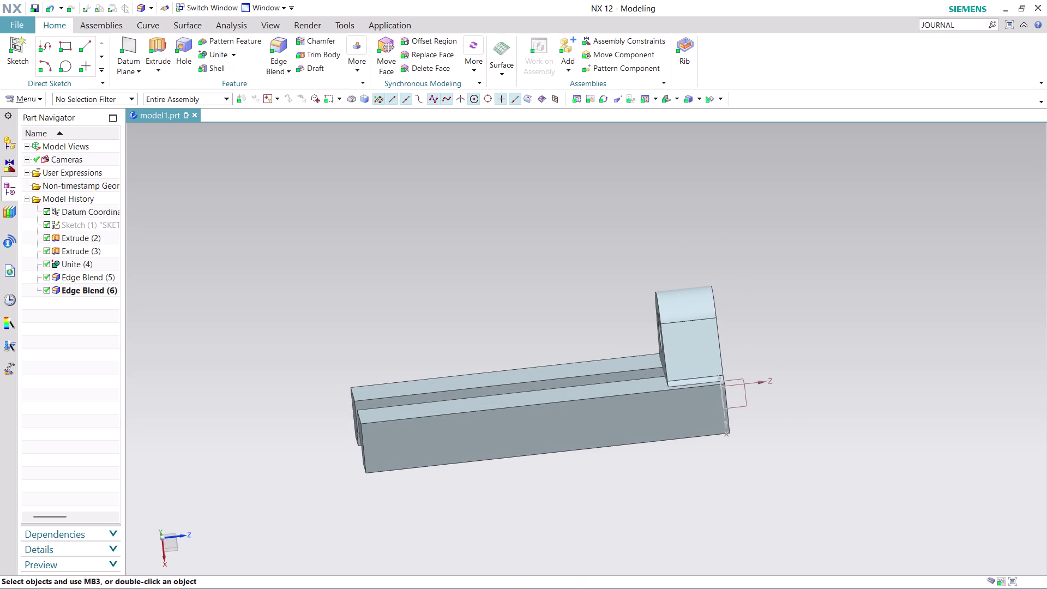
scroll(up, 3)
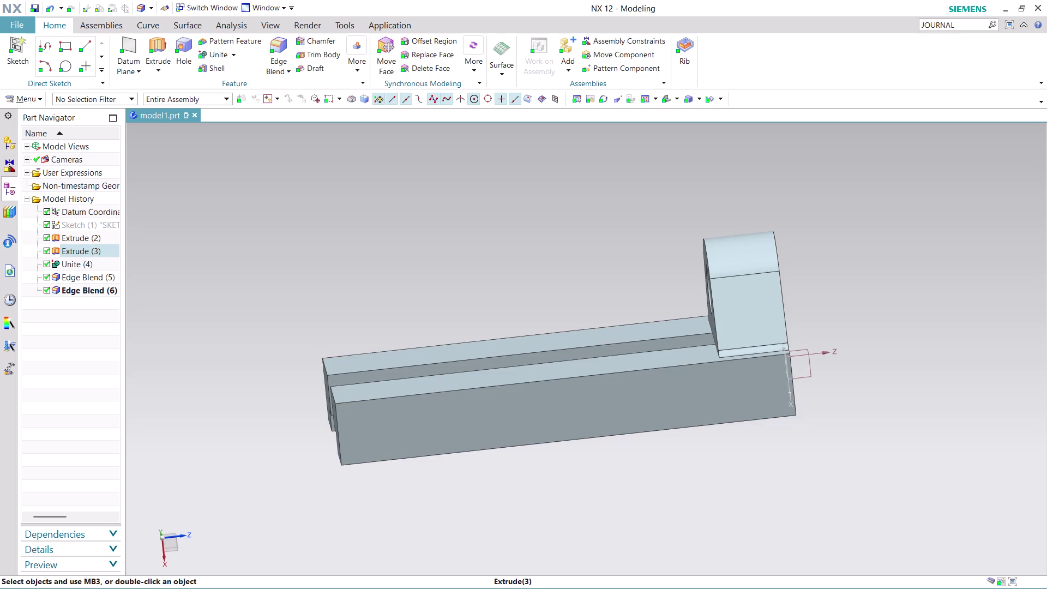
scroll(up, 3)
middle_drag(813, 391, 783, 372)
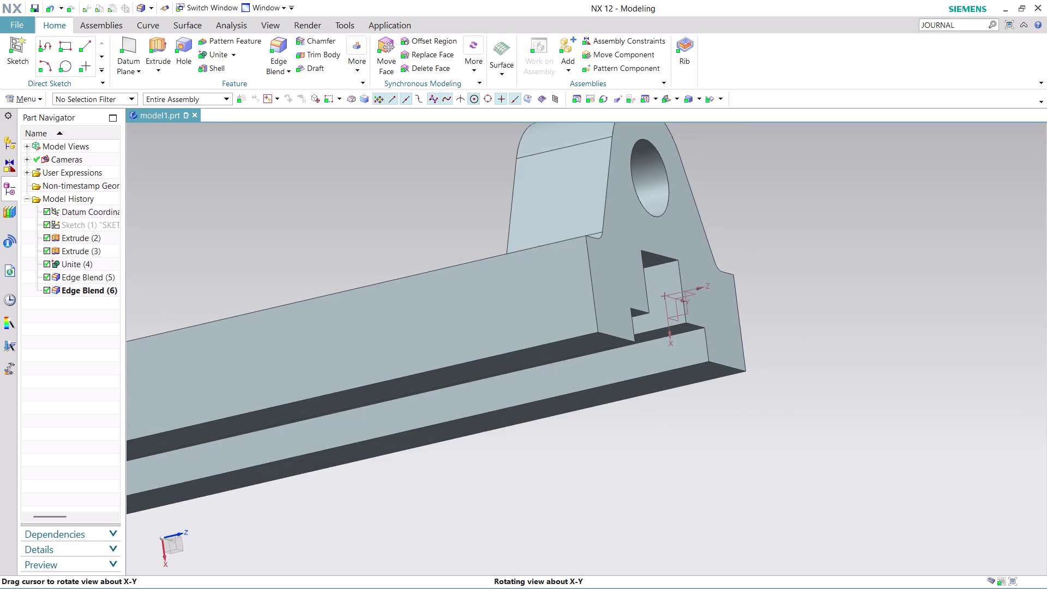
middle_drag(782, 372, 800, 379)
scroll(down, 3)
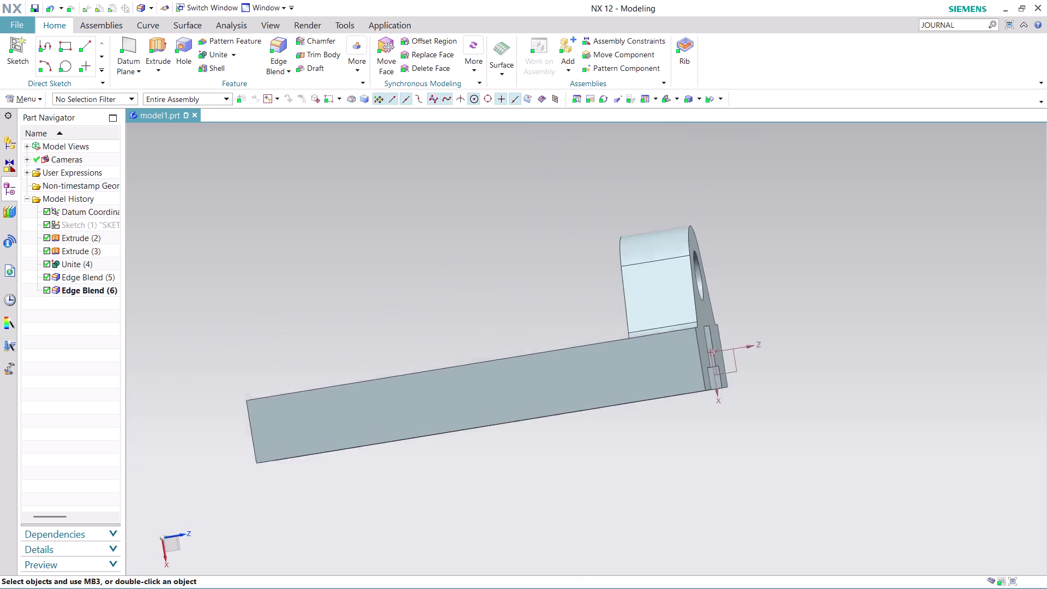
scroll(down, 3)
scroll(up, 3)
scroll(up, 3)
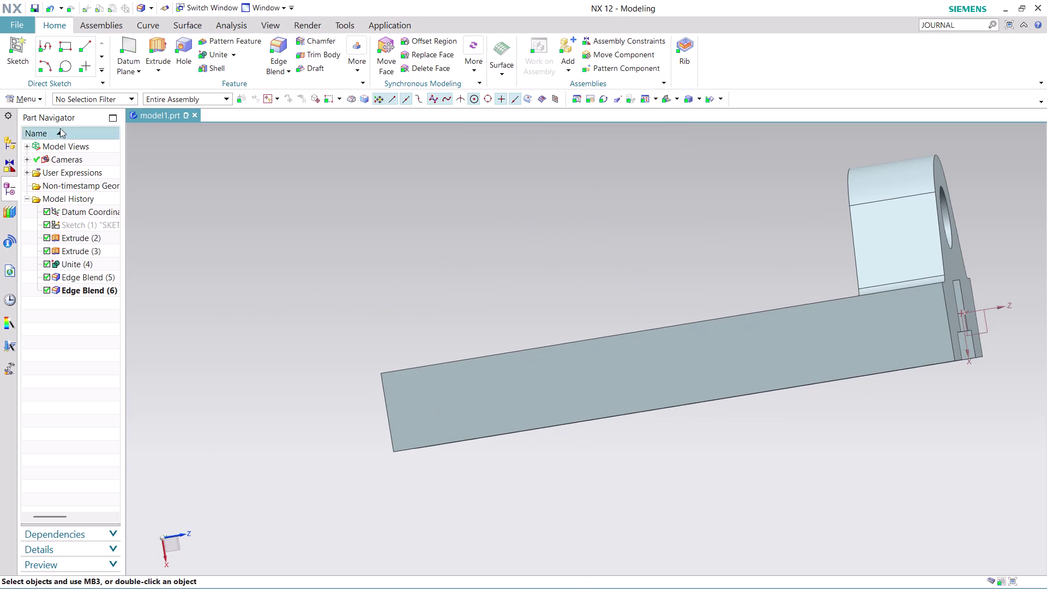
click(39, 97)
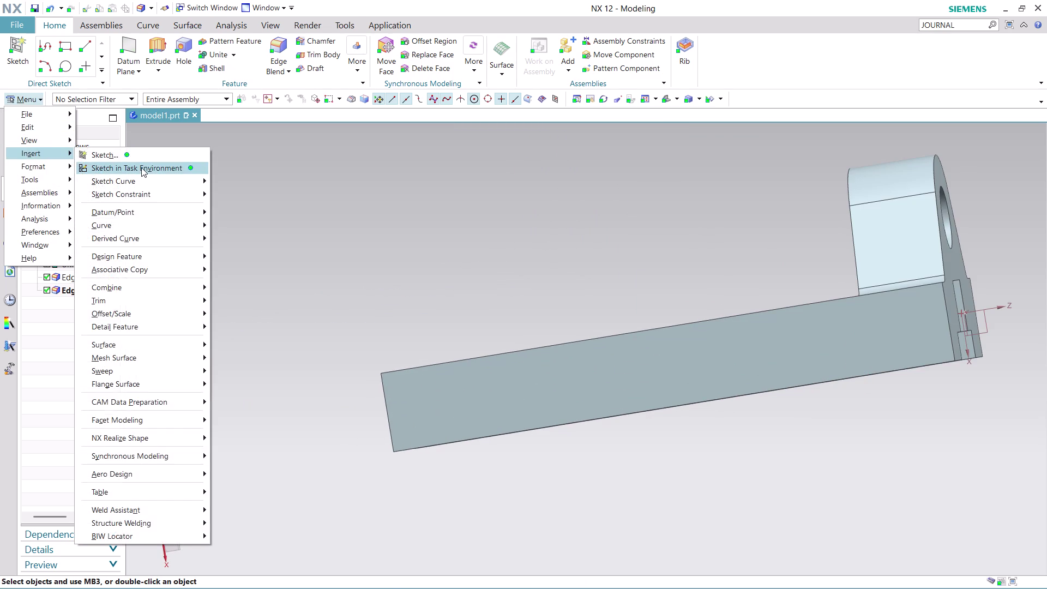
Create Sketch (7) on the base's long side face with an inferred plane.
click(141, 167)
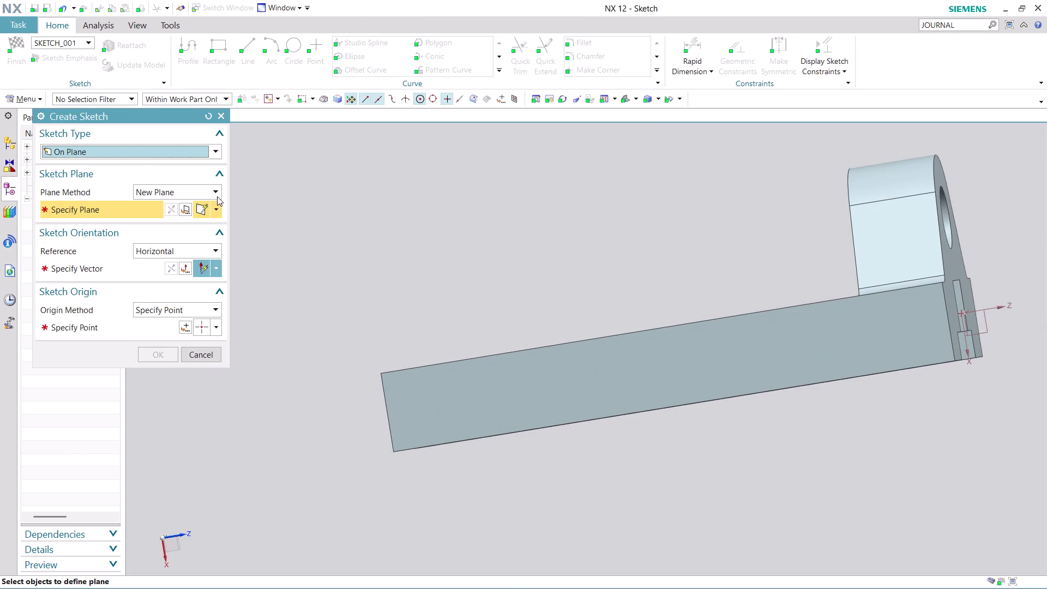
click(212, 189)
click(202, 206)
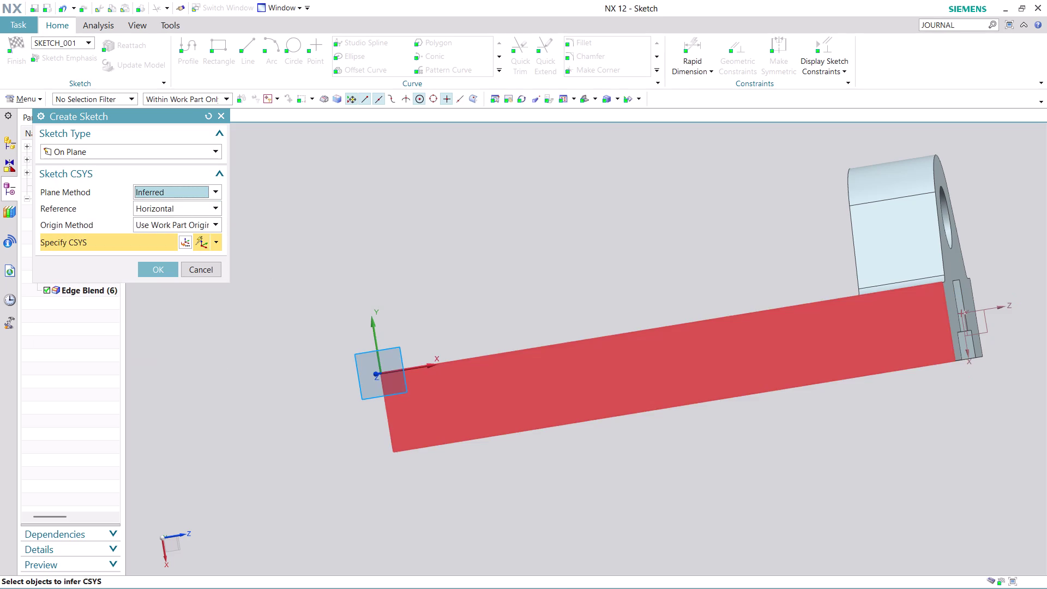
click(430, 385)
click(171, 271)
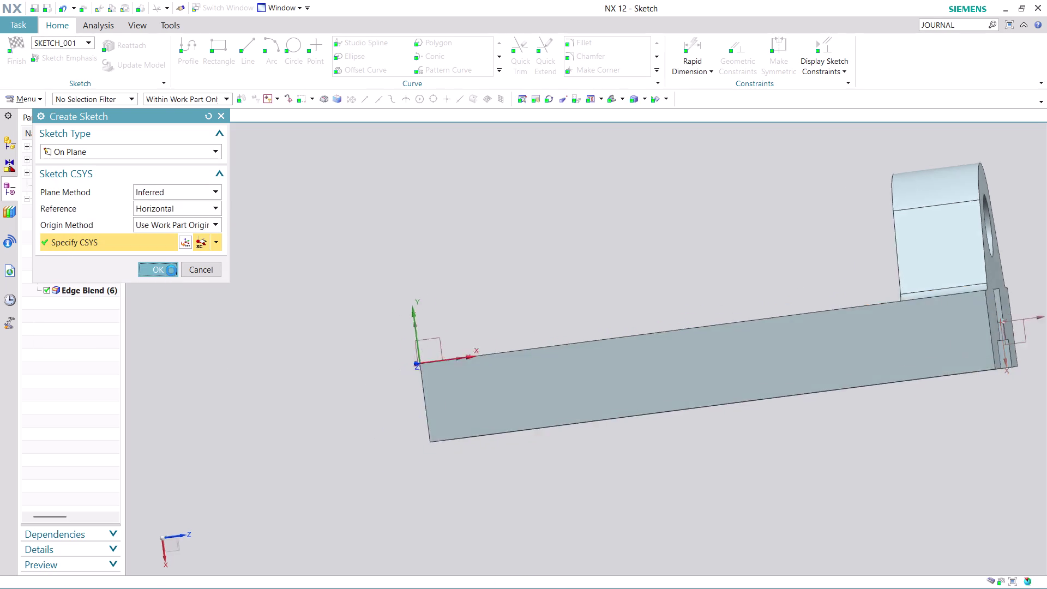
scroll(down, 3)
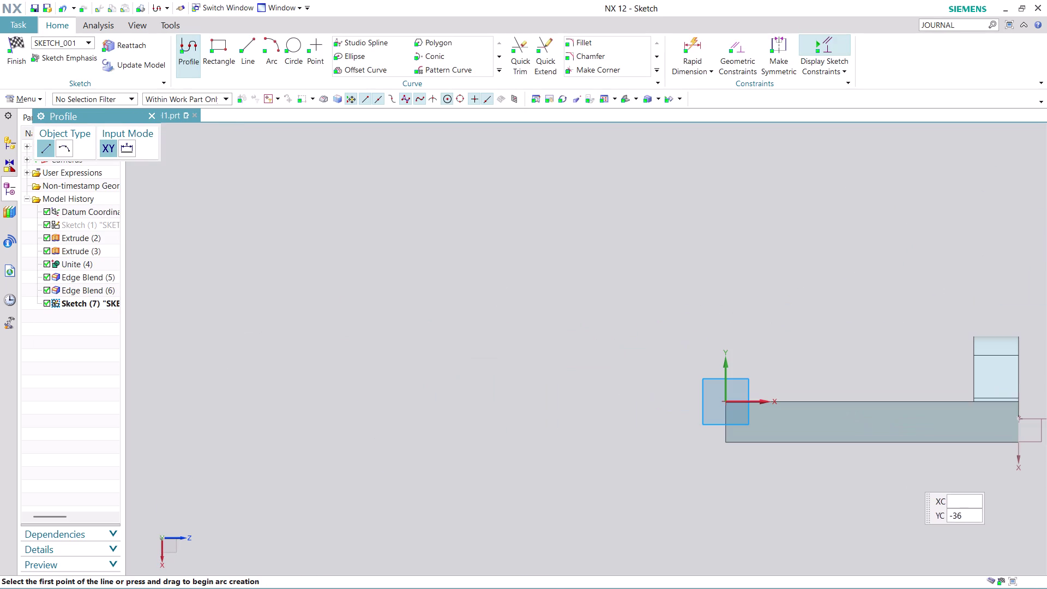
Pan toward the base, exit the Profile tool, and show the More curve tools.
middle_drag(922, 485, 668, 450)
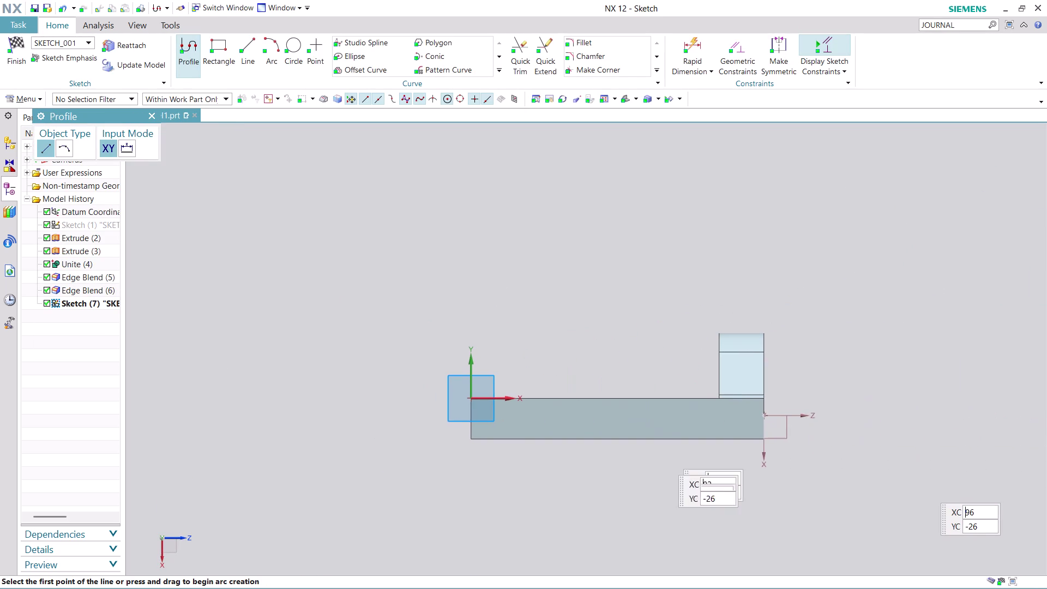
scroll(up, 3)
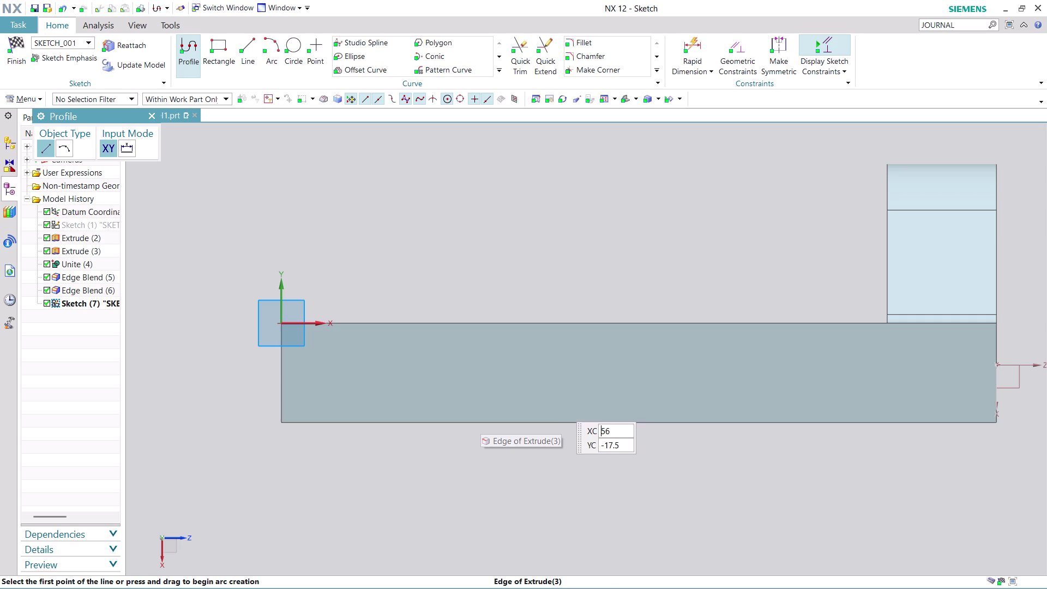
key(Escape)
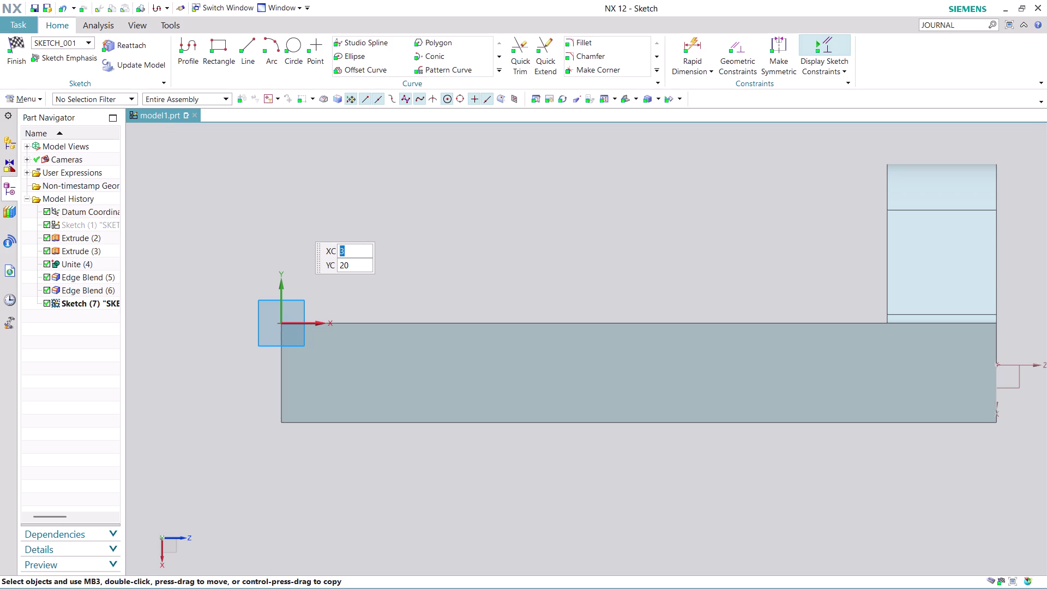
key(Escape)
click(494, 70)
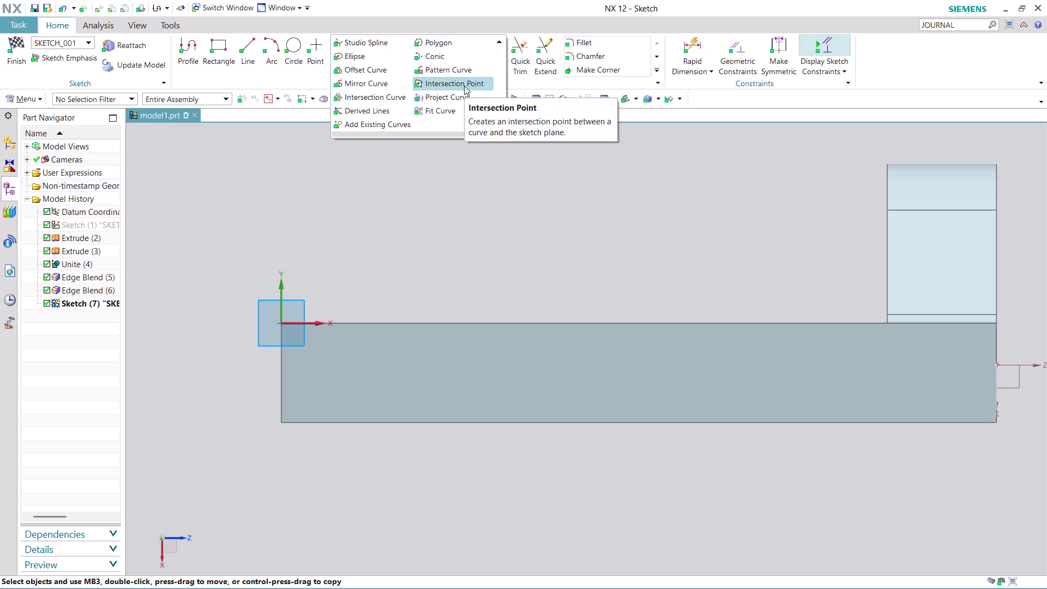
Project the base's long top edge into Sketch (7) as reference geometry.
click(460, 93)
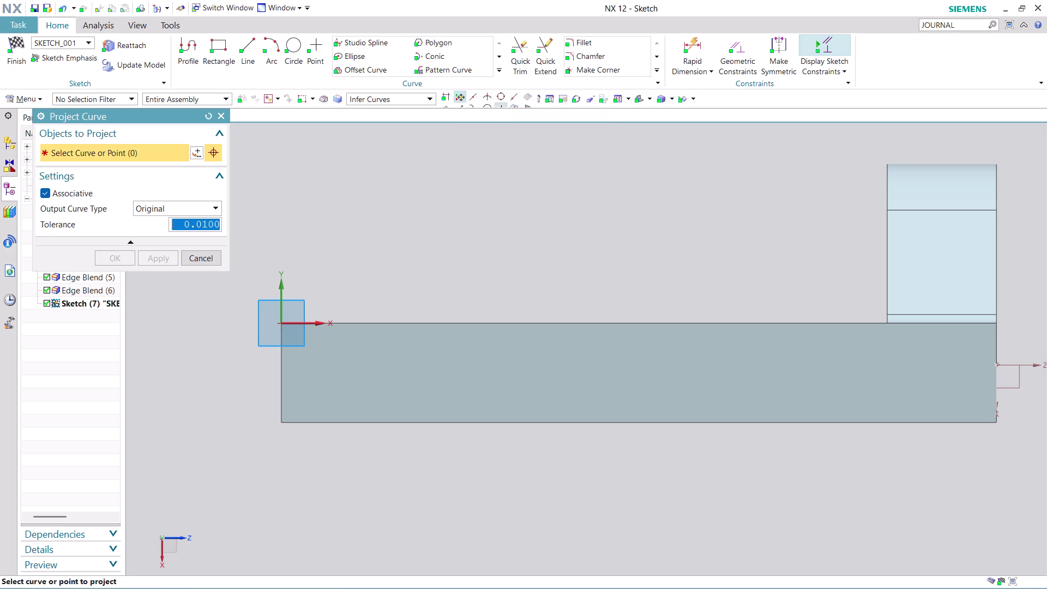
click(377, 321)
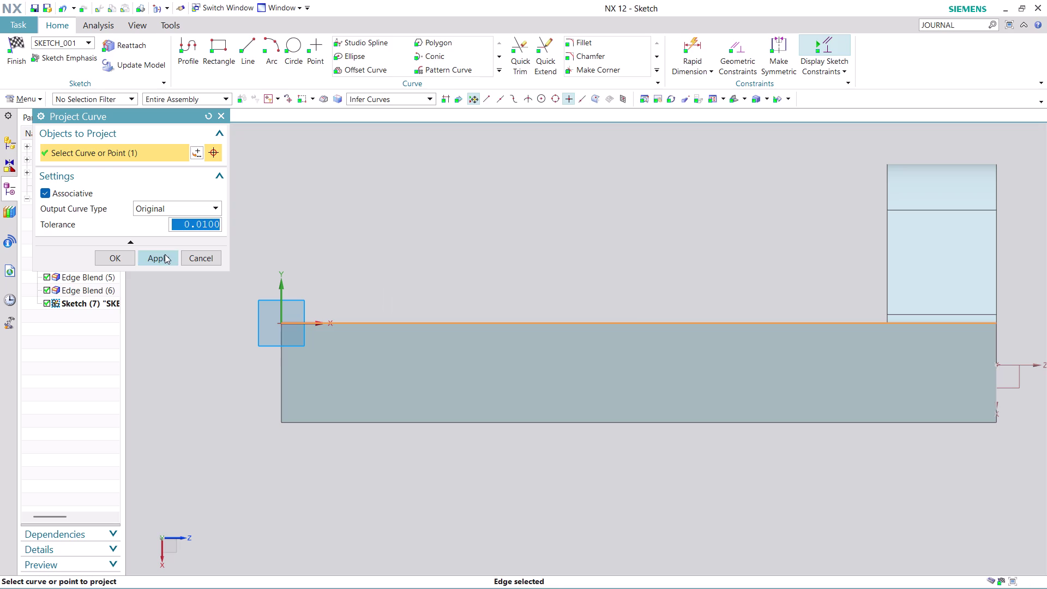
click(164, 254)
click(198, 255)
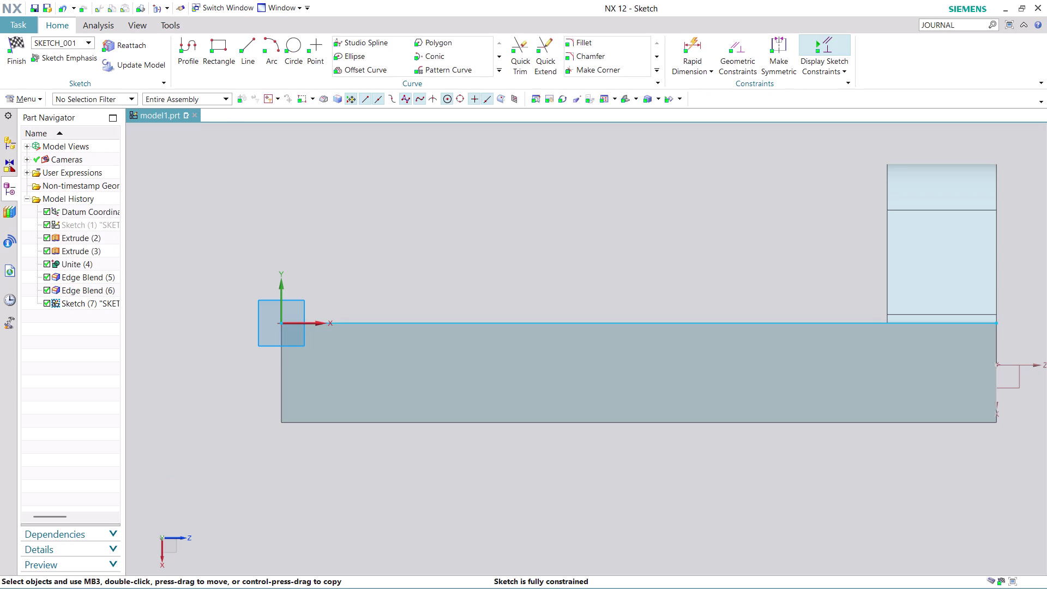
click(190, 40)
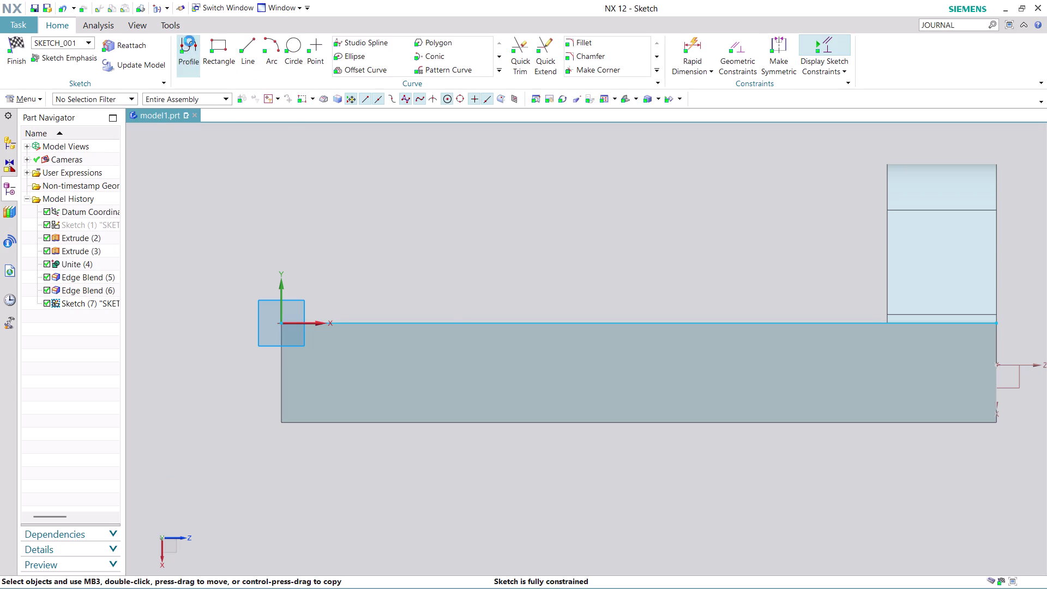
scroll(down, 3)
scroll(up, 3)
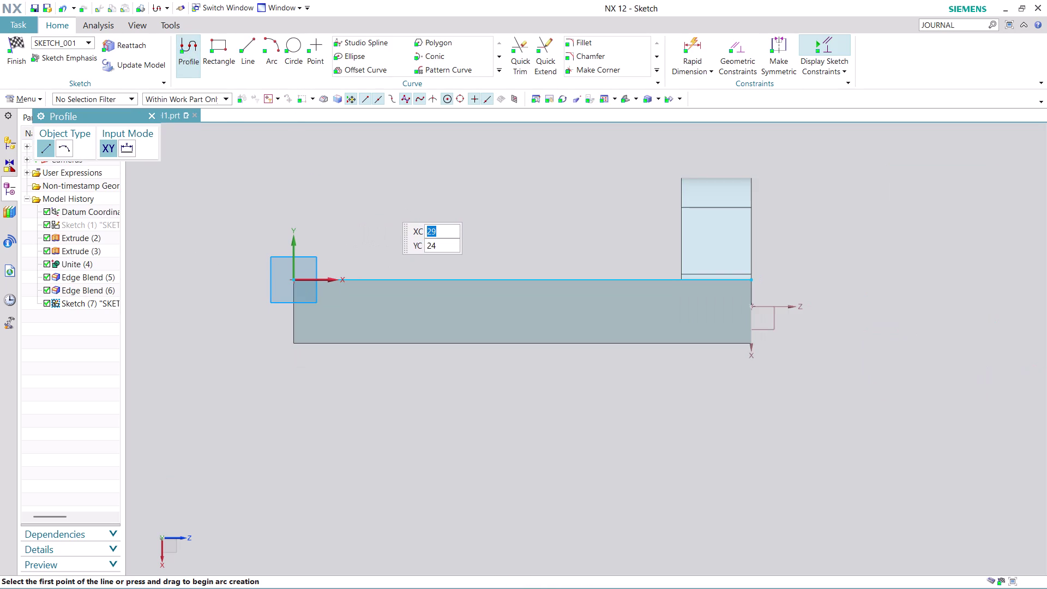
Draw the four-line wall outline: 28 up, 22 slanted, 9.5 across, 51.5 down.
middle_drag(384, 204, 387, 264)
scroll(up, 3)
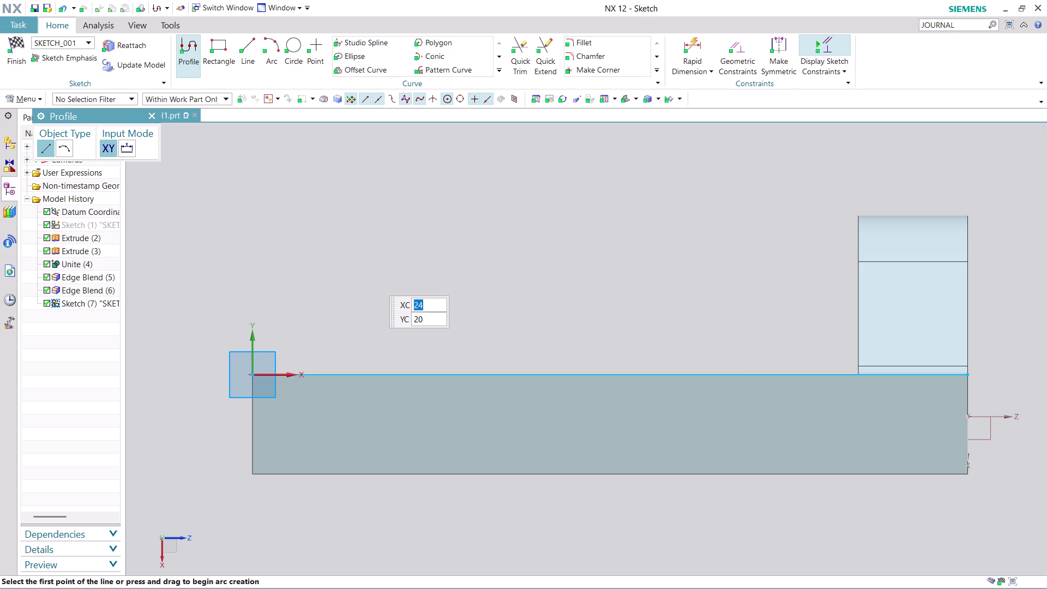
click(253, 374)
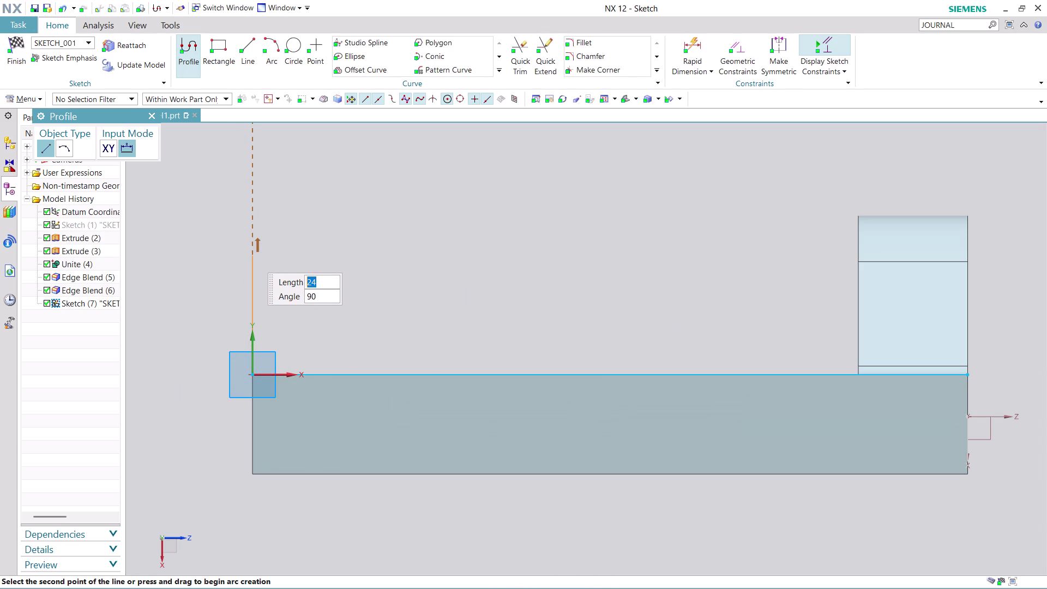
click(249, 236)
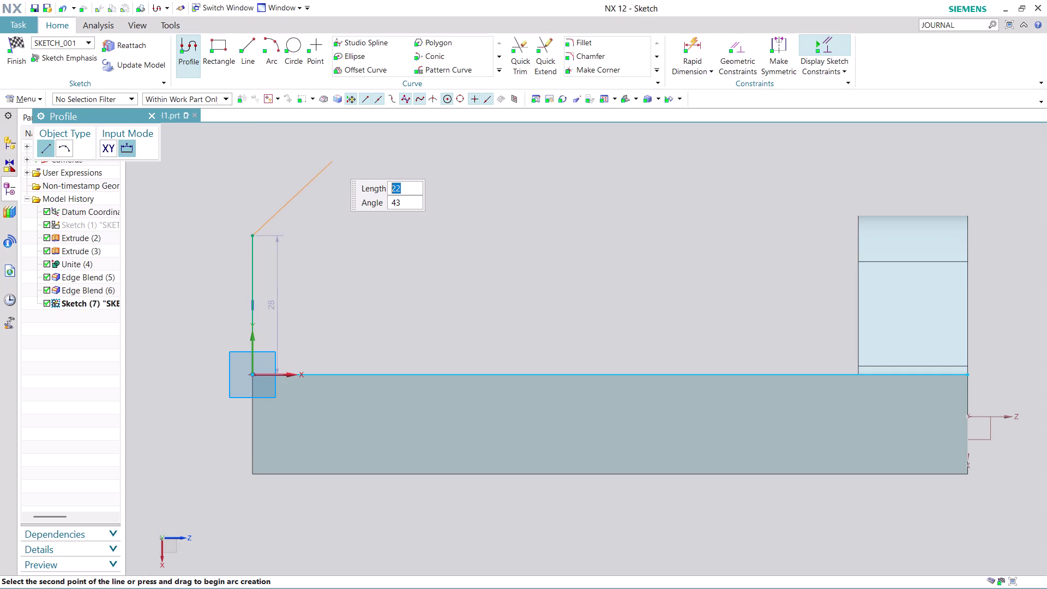
click(333, 160)
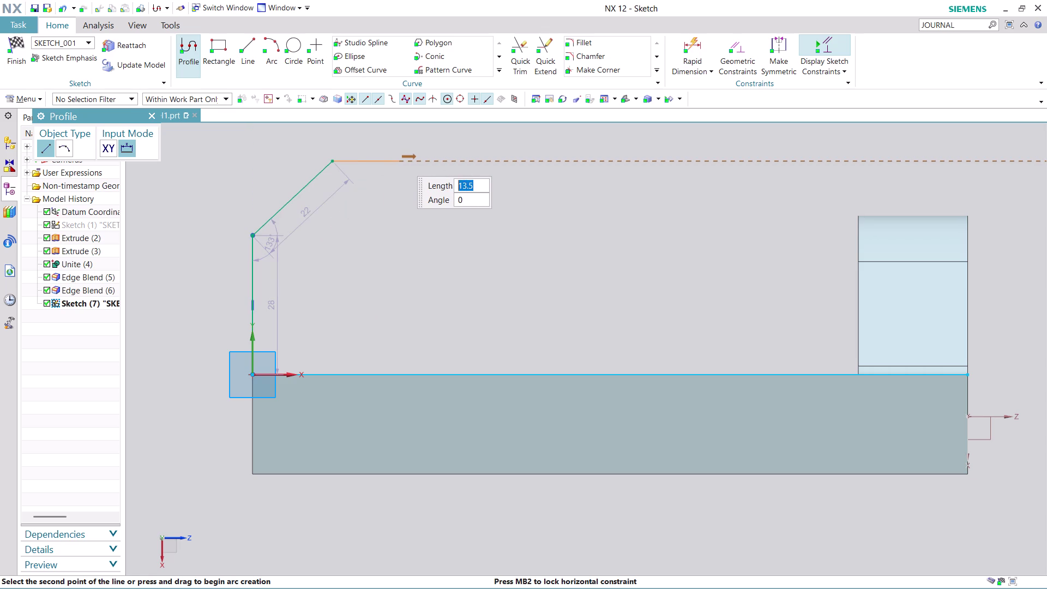
click(381, 159)
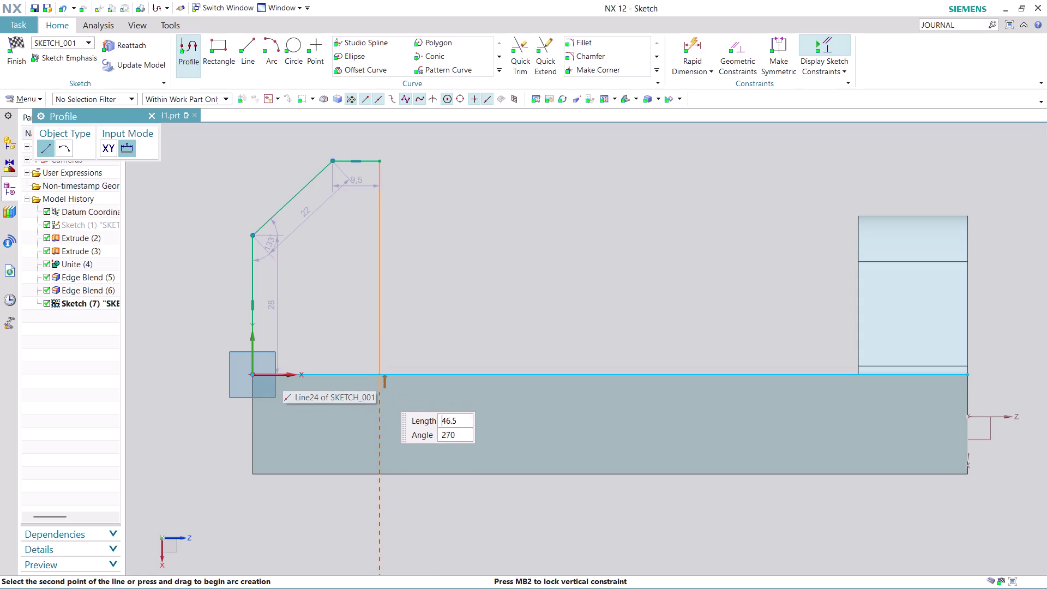
click(374, 417)
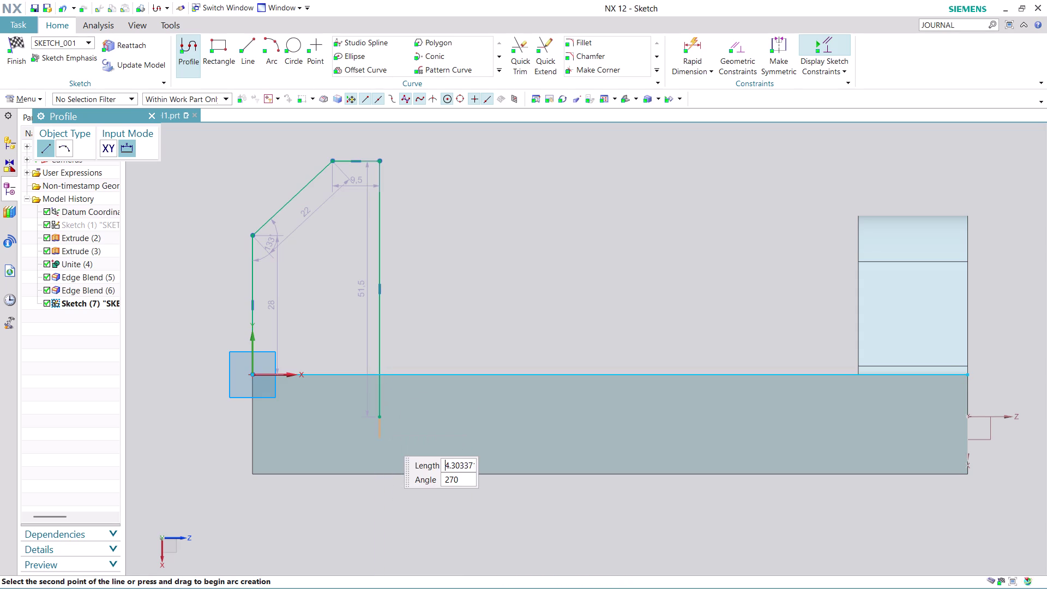
key(Escape)
key(Escape)
key(Escape)
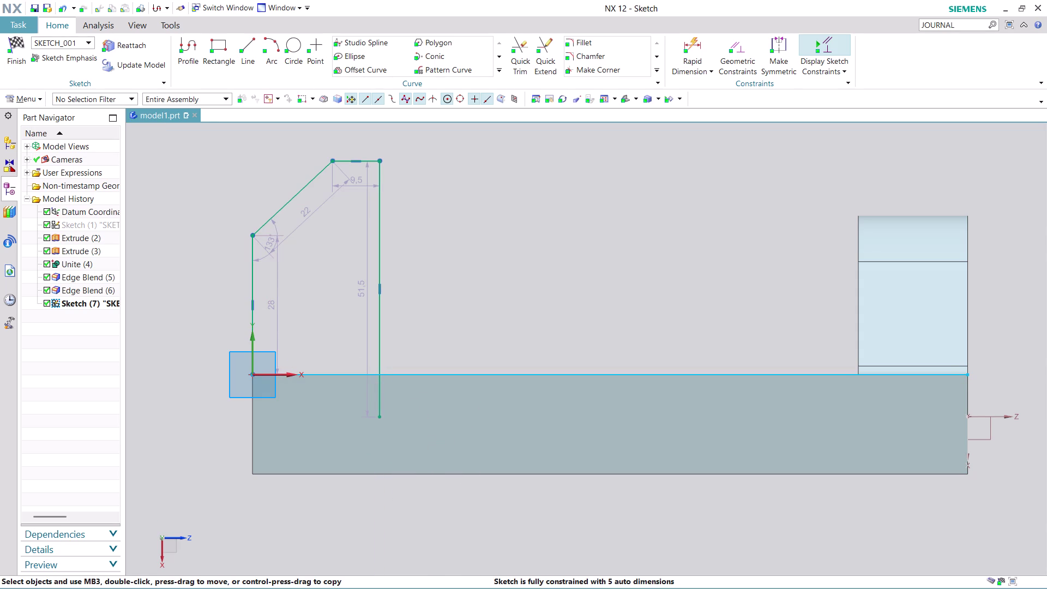
key(Escape)
scroll(up, 3)
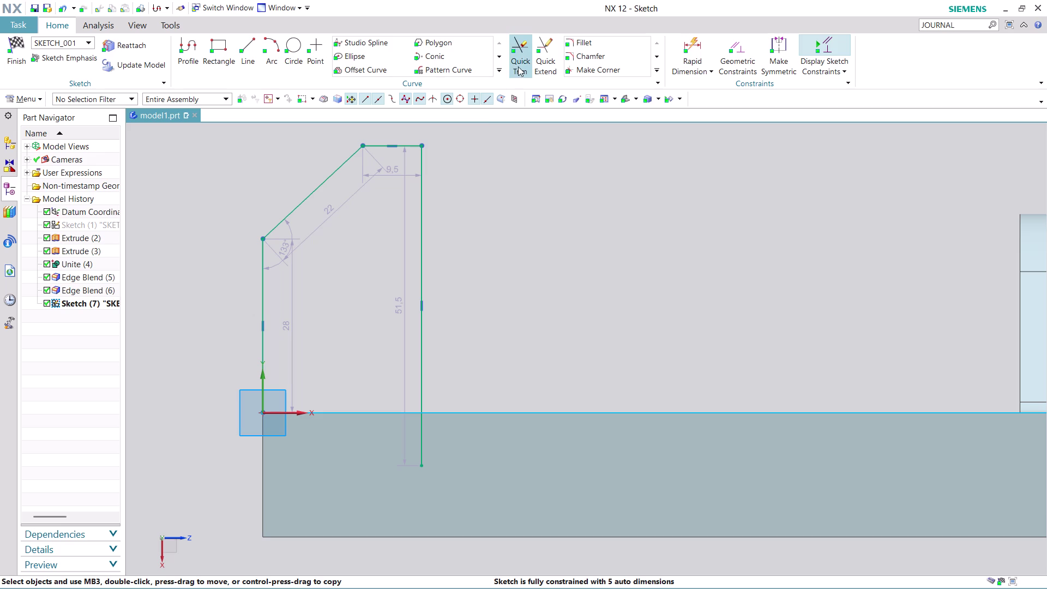
Trim the right wall line off below the base edge.
click(522, 59)
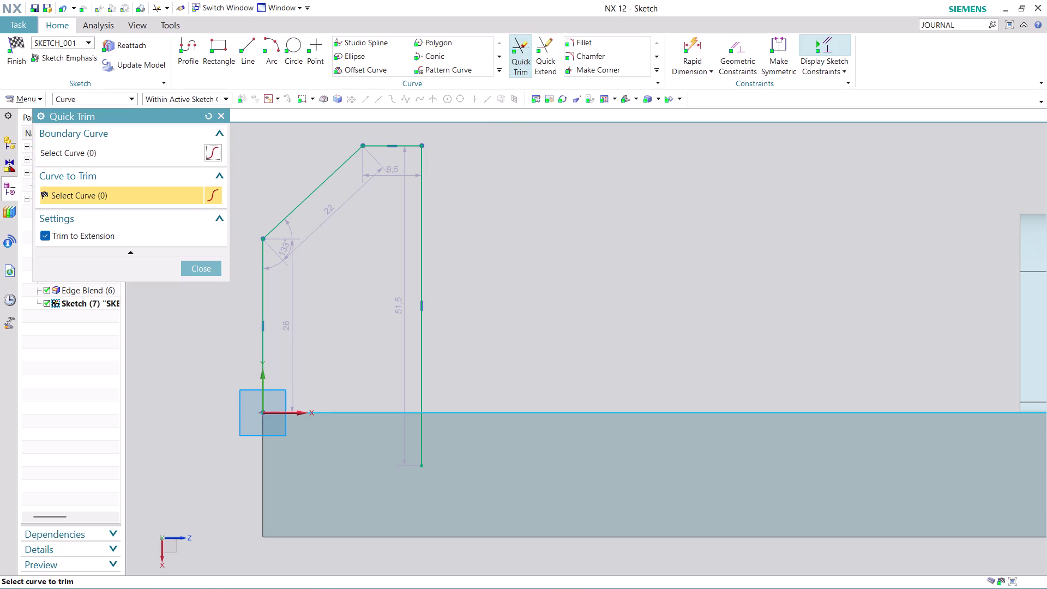
click(423, 438)
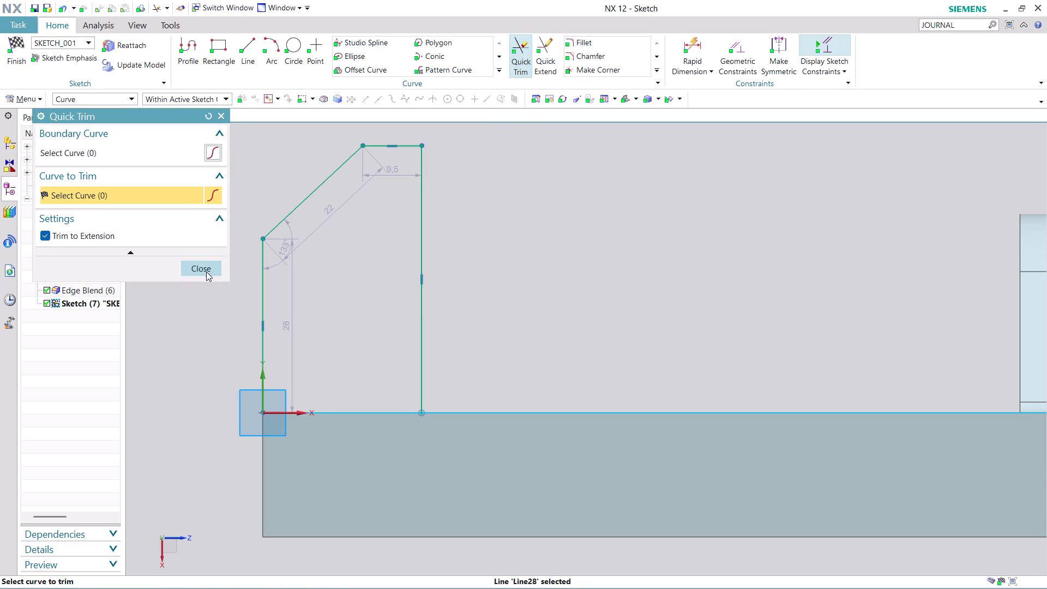
click(206, 271)
scroll(down, 3)
scroll(up, 3)
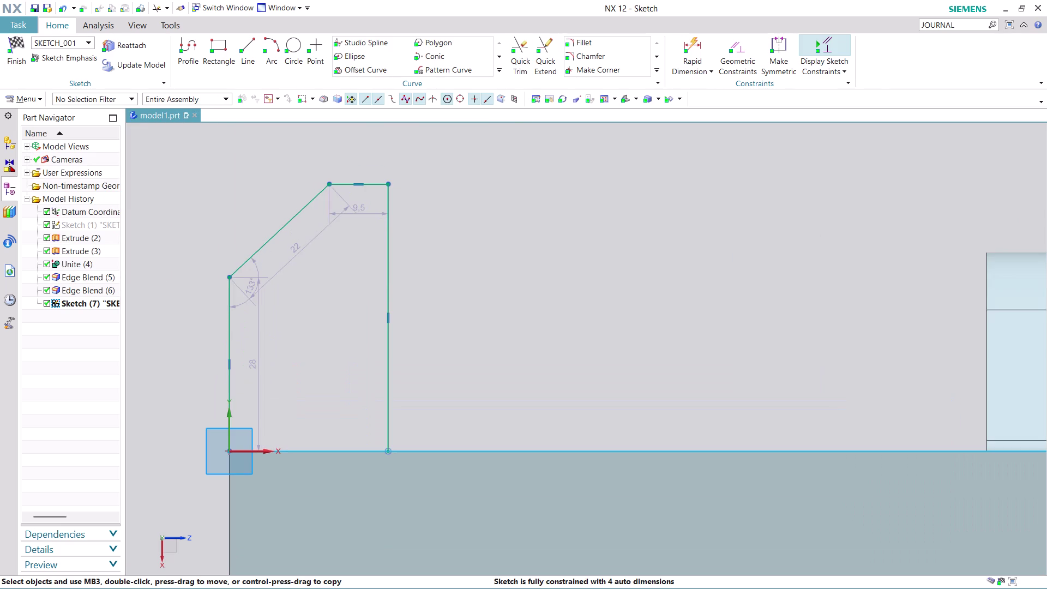
Change the top edge dimension from 9.5 to 10.
double_click(359, 206)
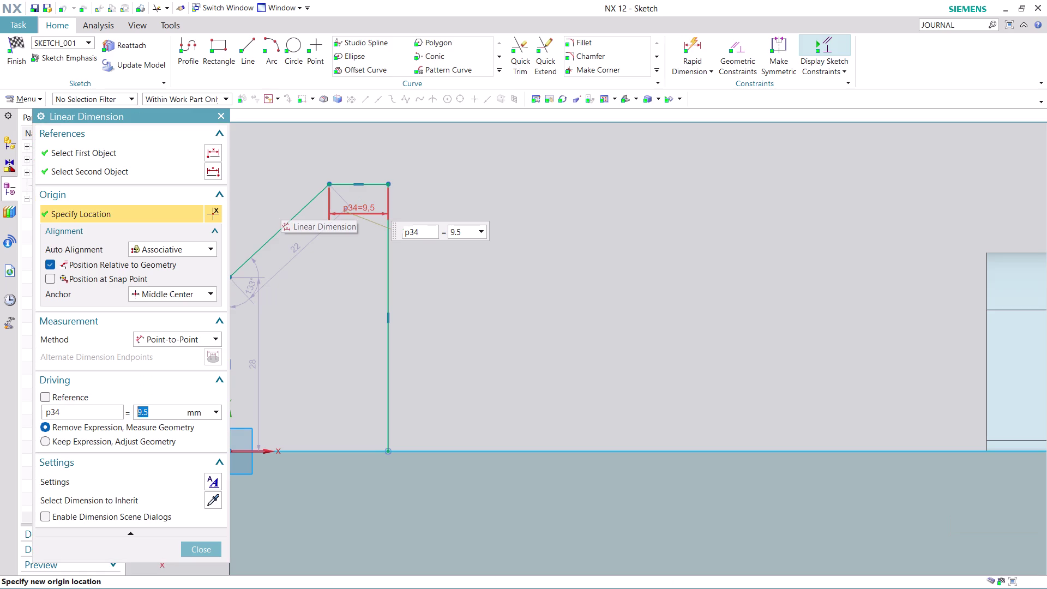
text(10)
key(Return)
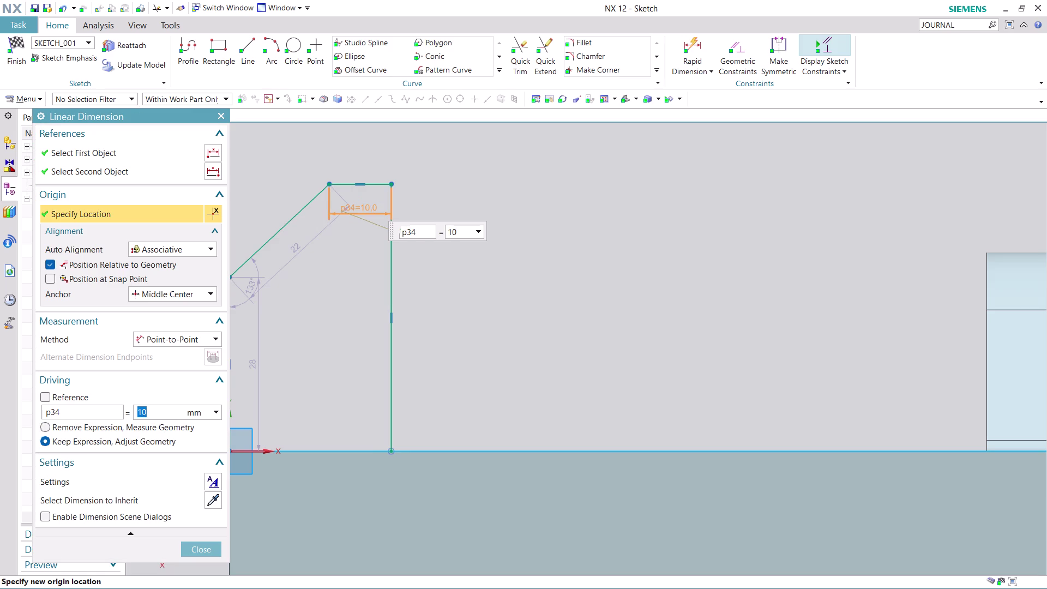
click(209, 547)
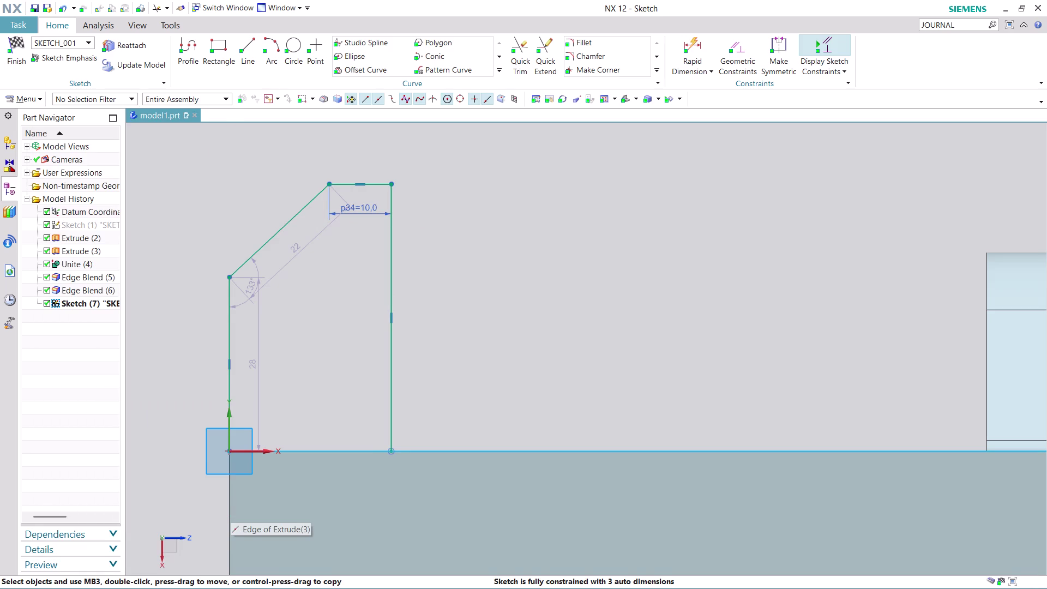
Add a 16 horizontal dimension across the chamfer line.
click(684, 43)
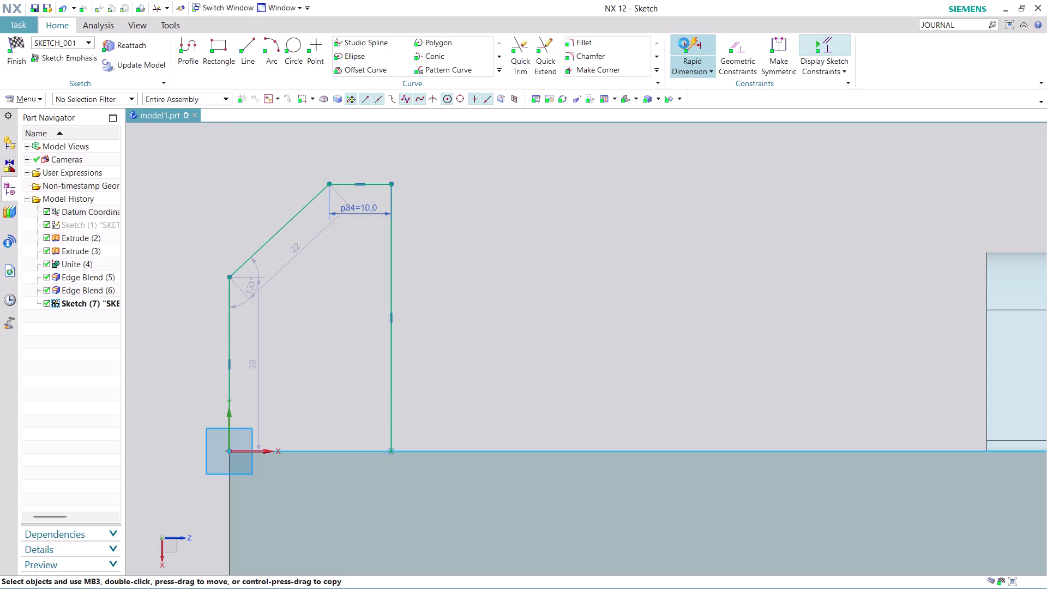
scroll(down, 3)
scroll(up, 3)
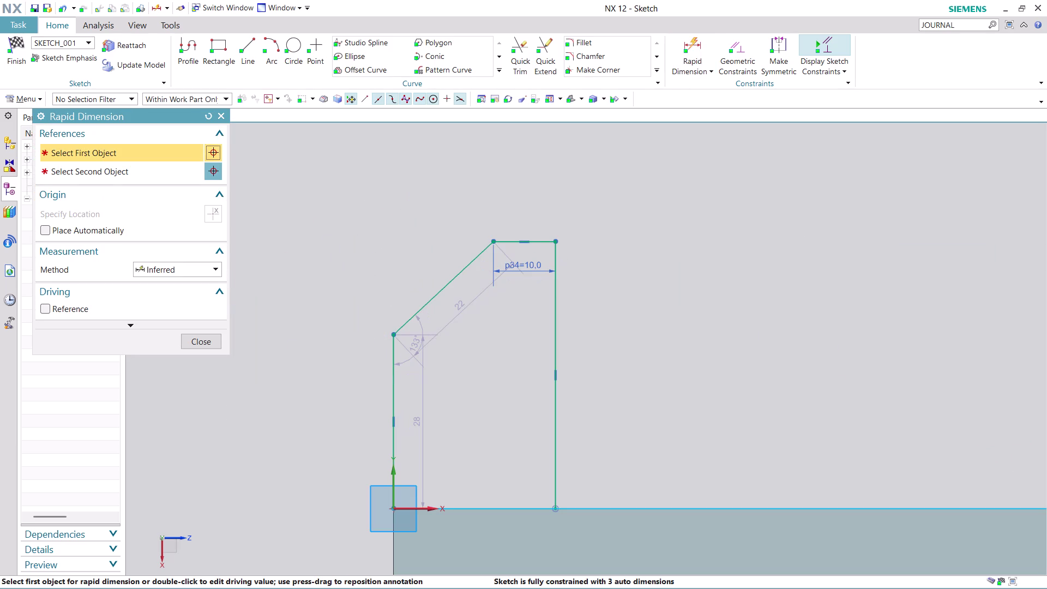
click(494, 242)
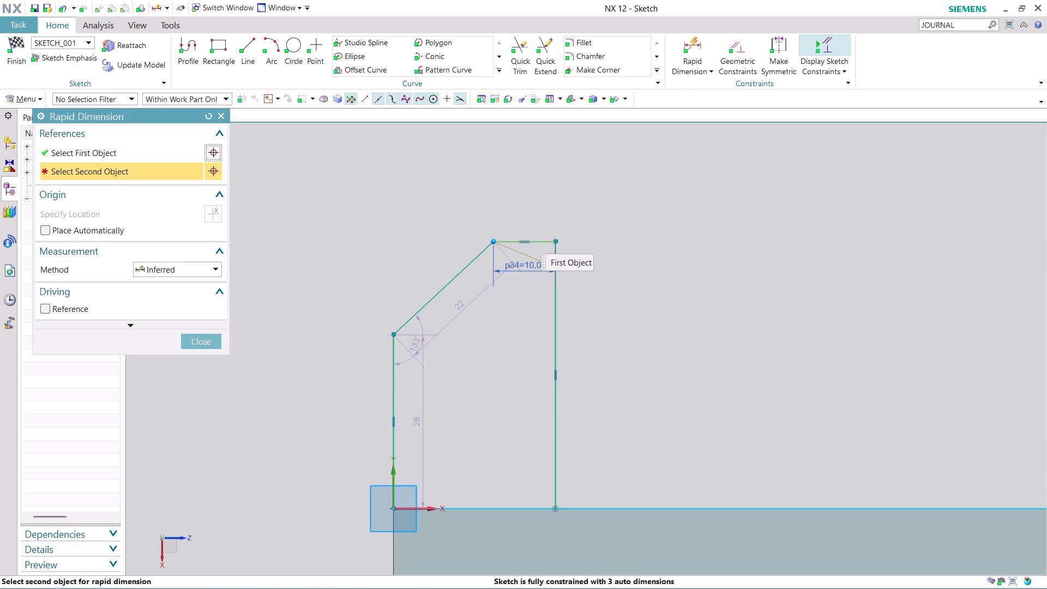
click(393, 334)
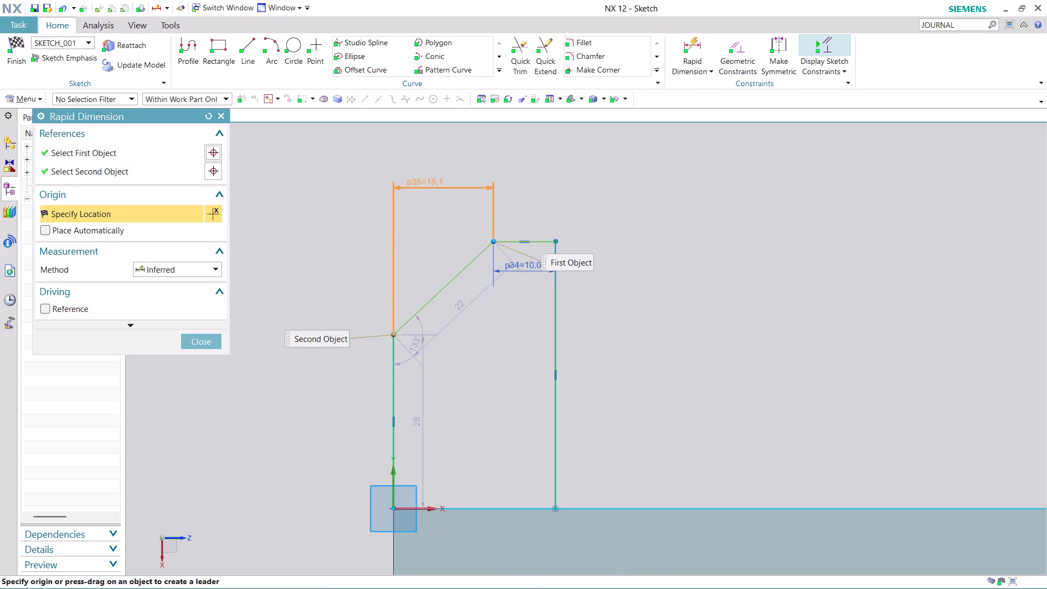
click(424, 182)
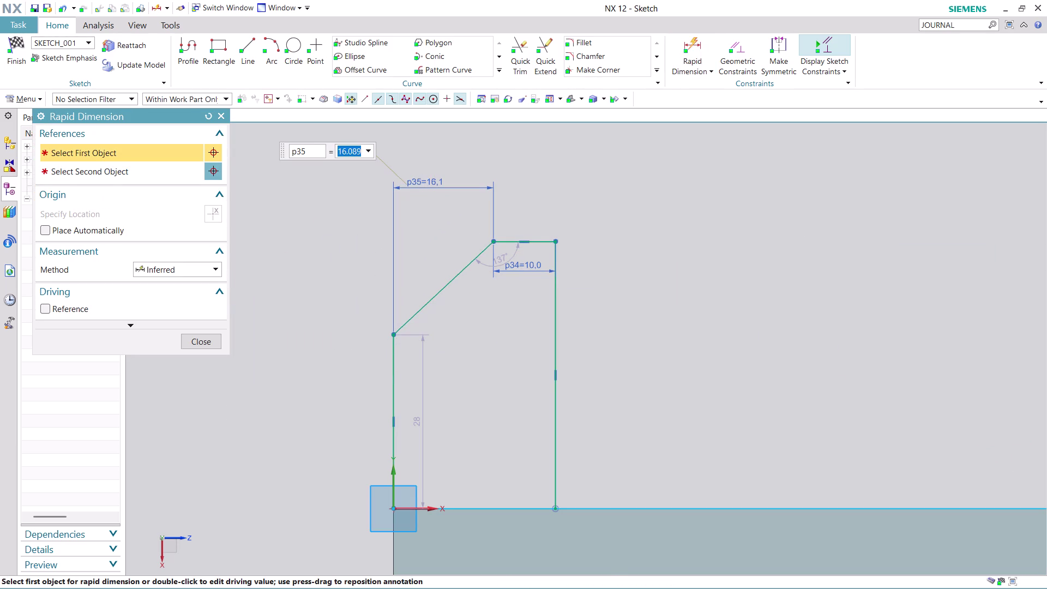
text(16)
key(Return)
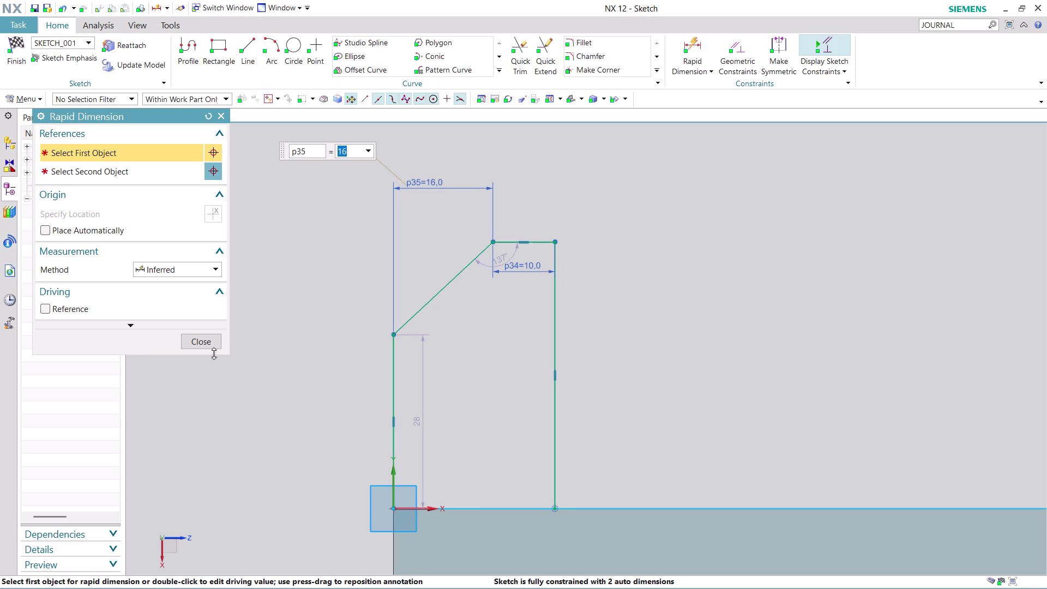
click(206, 338)
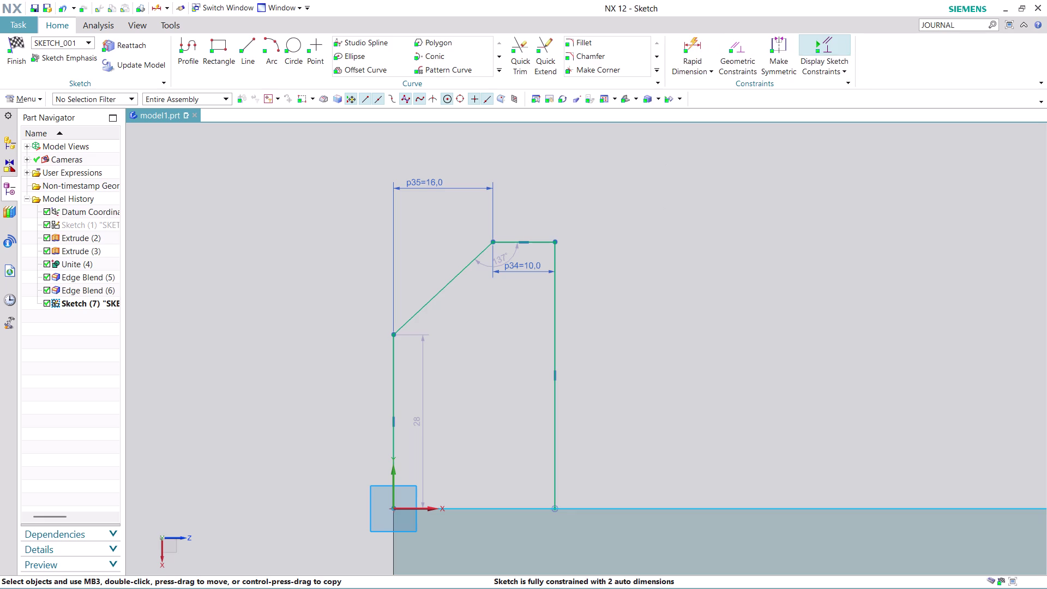
Move the left edge's height dimension aside and change it from 28 to 20.
drag(420, 419, 314, 426)
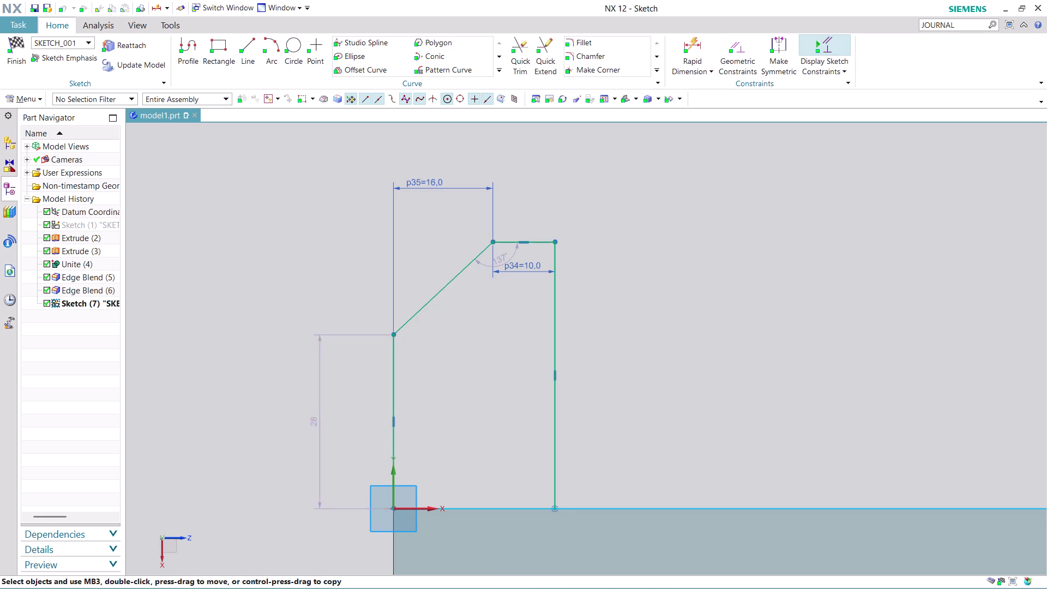
double_click(316, 429)
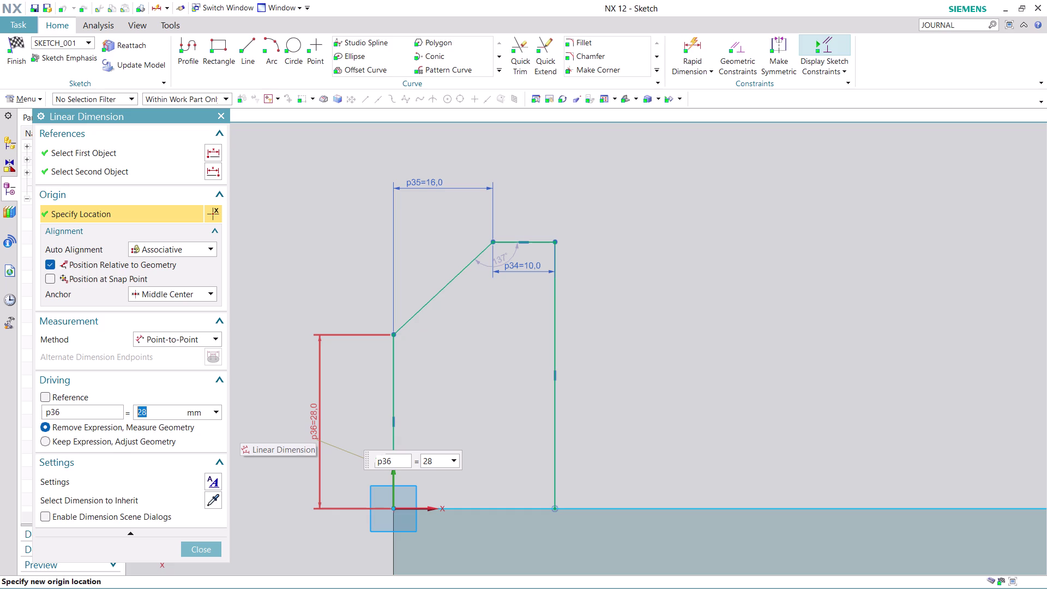
text(20)
key(Return)
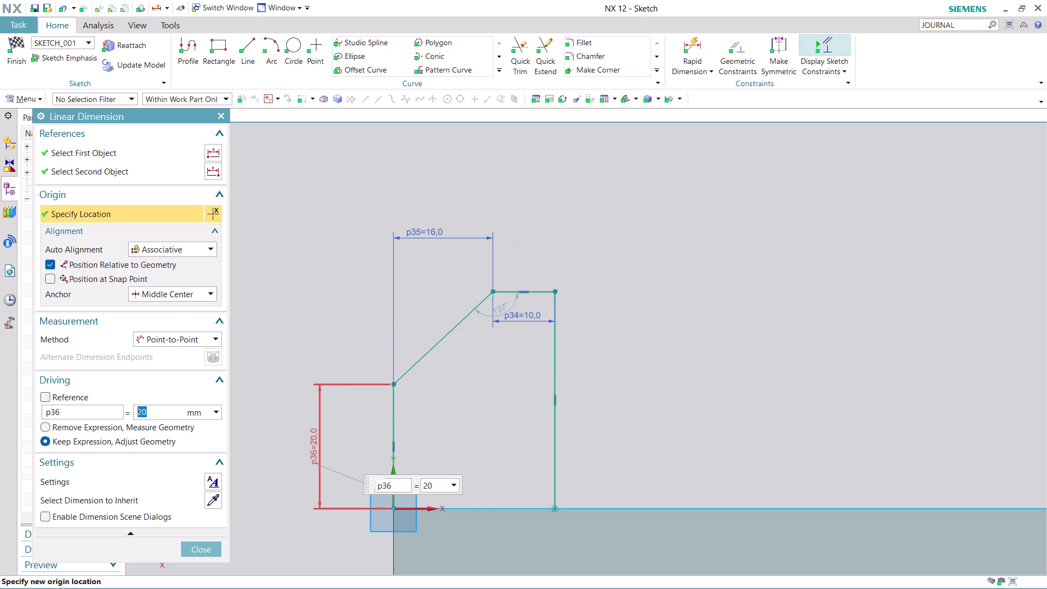
click(215, 546)
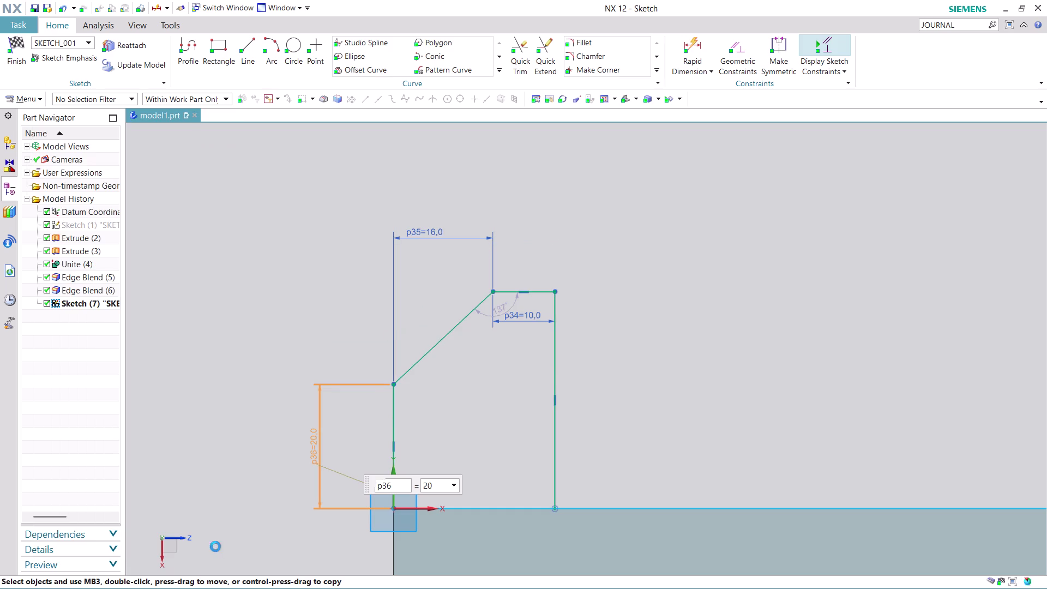
scroll(down, 3)
scroll(up, 3)
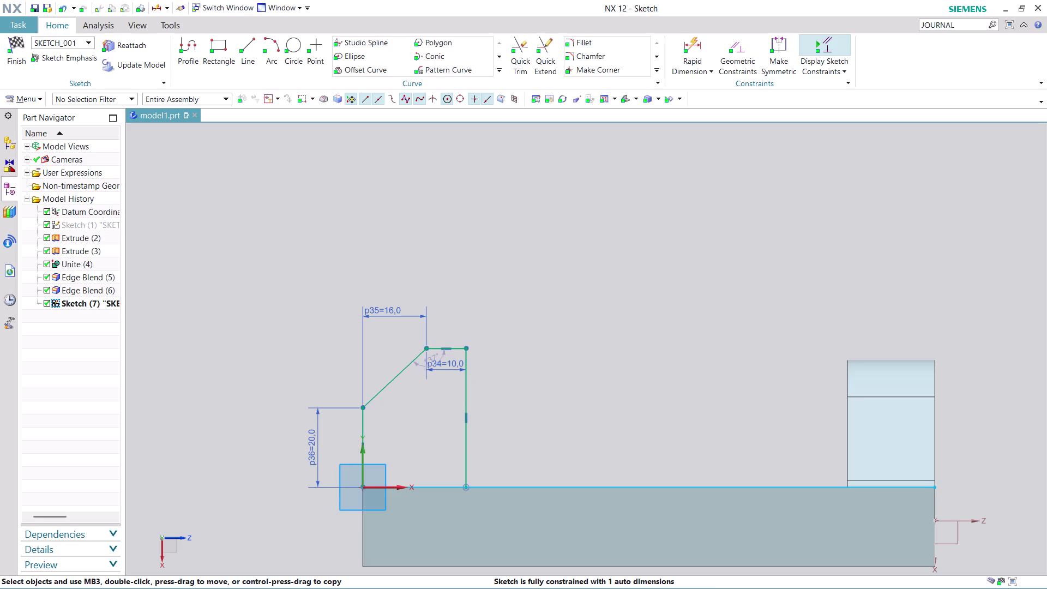
Quick Trim the base reference line of the wall sketch.
click(511, 49)
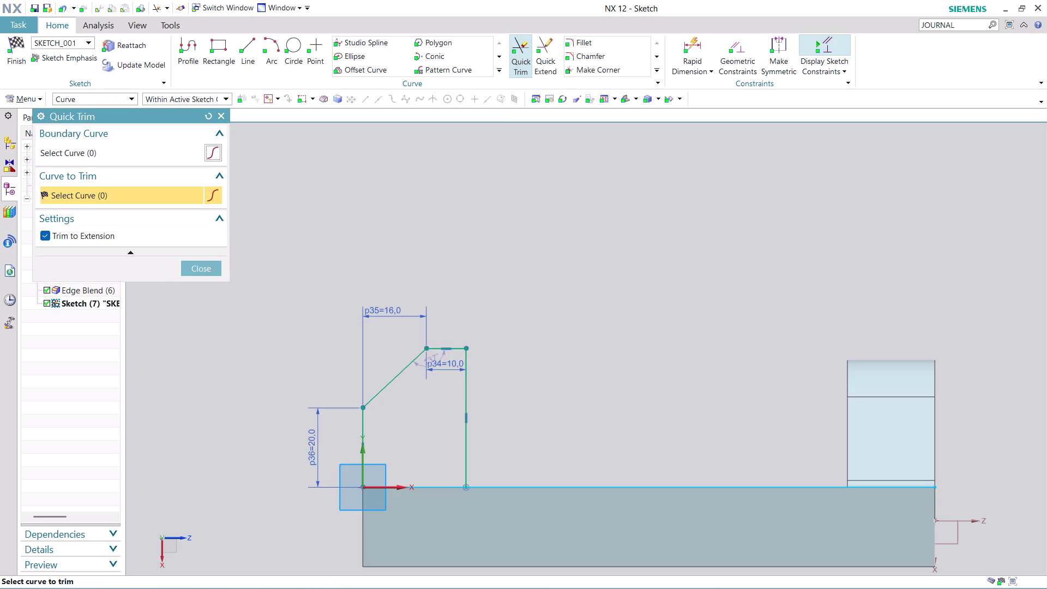
click(577, 492)
click(199, 265)
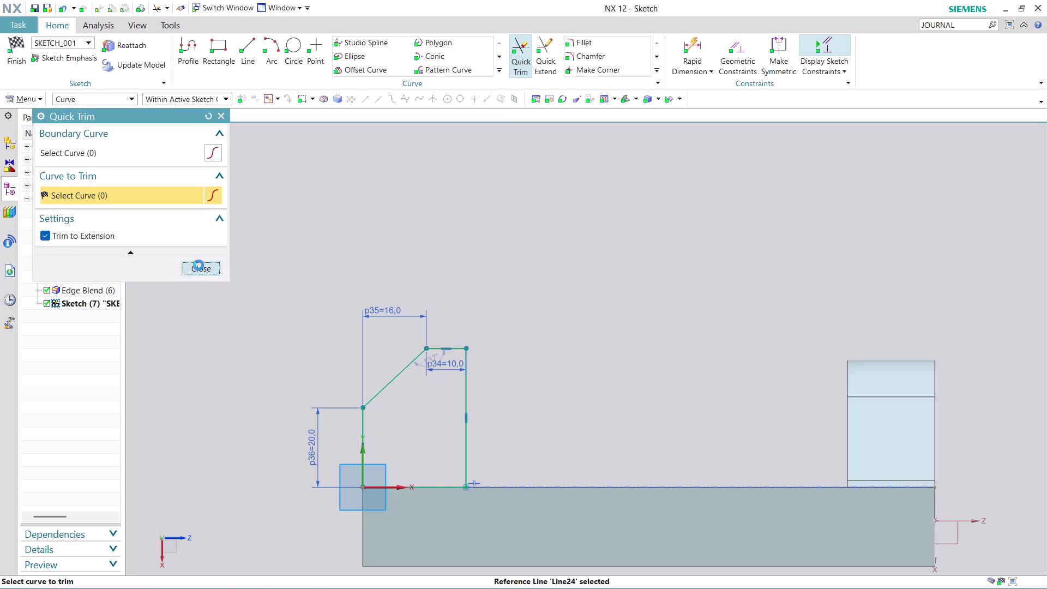
scroll(down, 3)
scroll(up, 3)
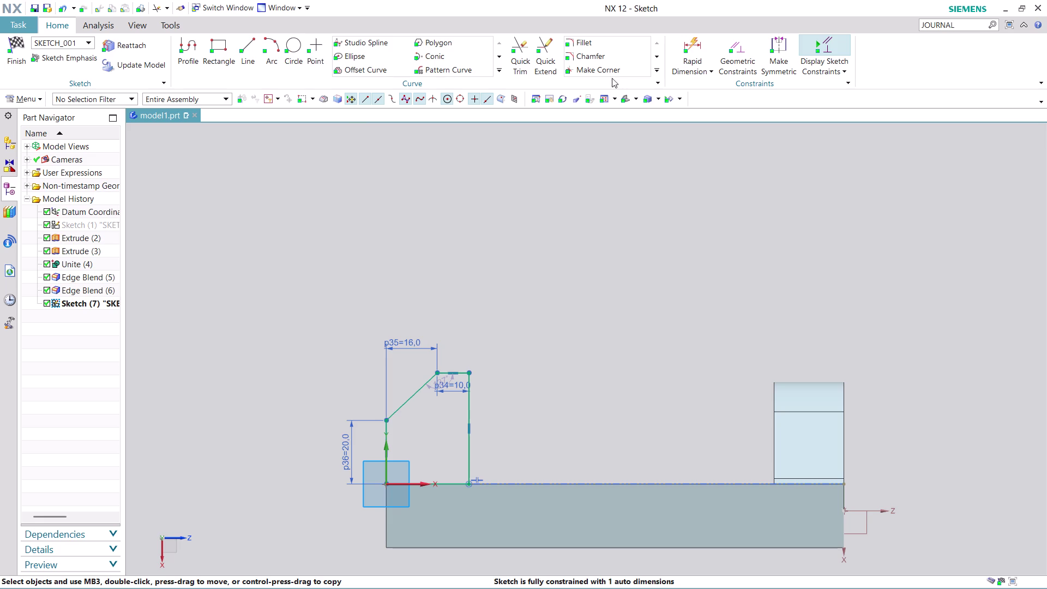
Start a rapid dimension from the chamfer line's upper end to the wall's bottom.
click(694, 40)
scroll(up, 3)
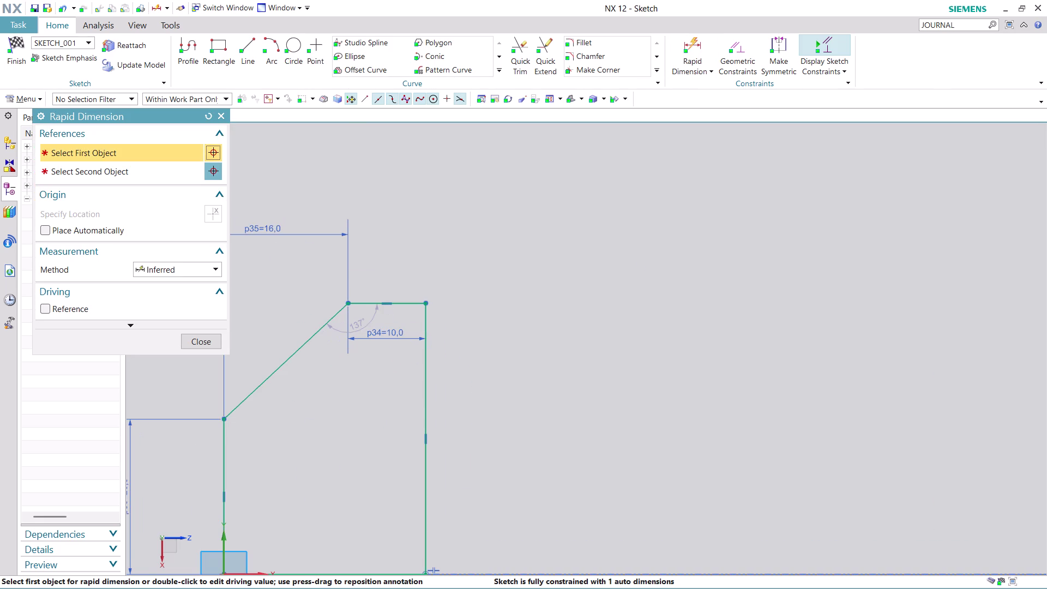
click(419, 307)
scroll(down, 3)
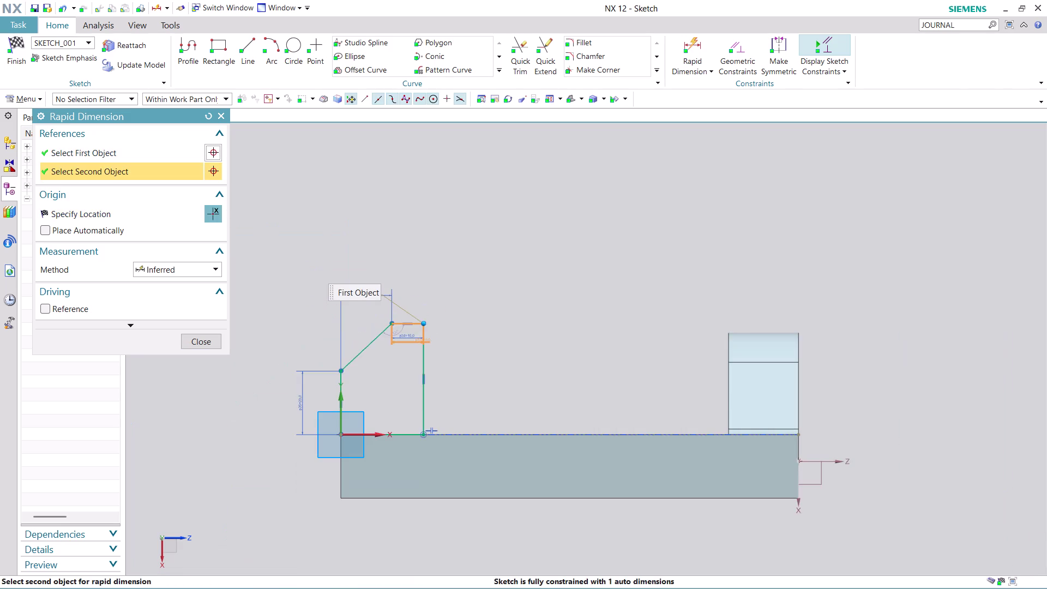
scroll(up, 3)
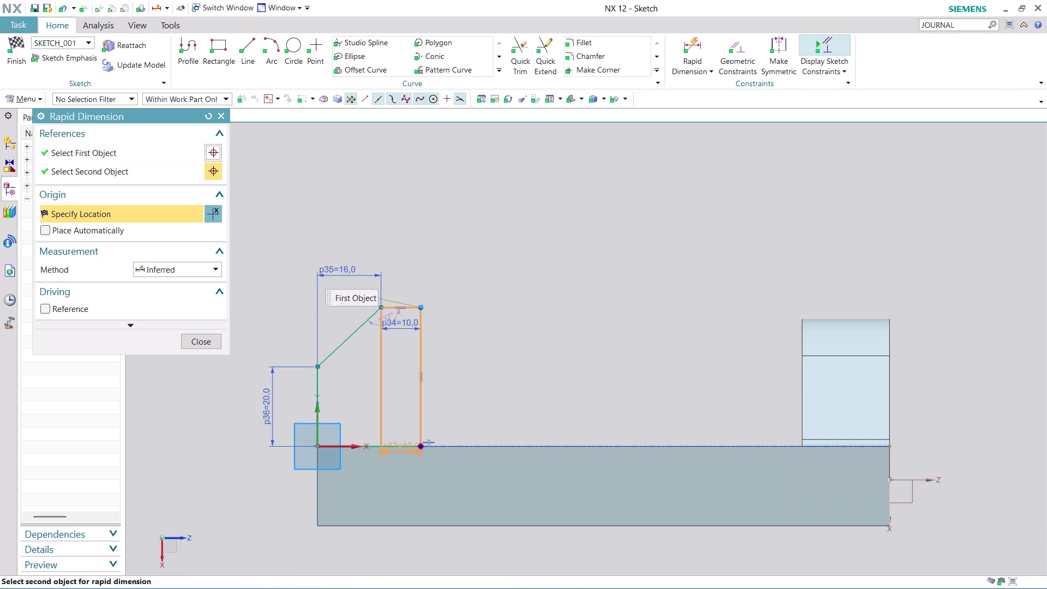
scroll(up, 3)
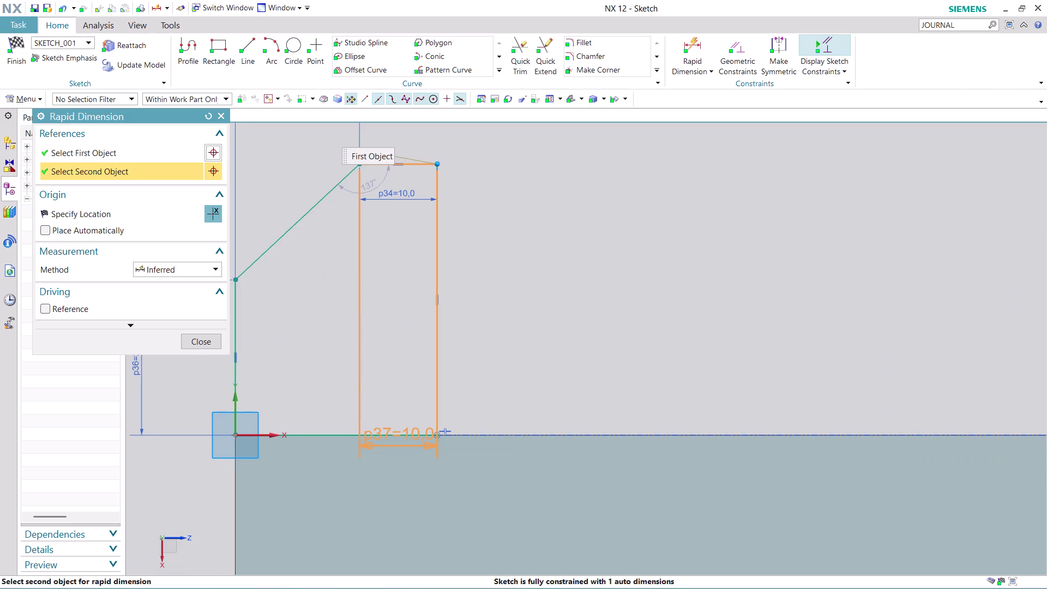
click(440, 433)
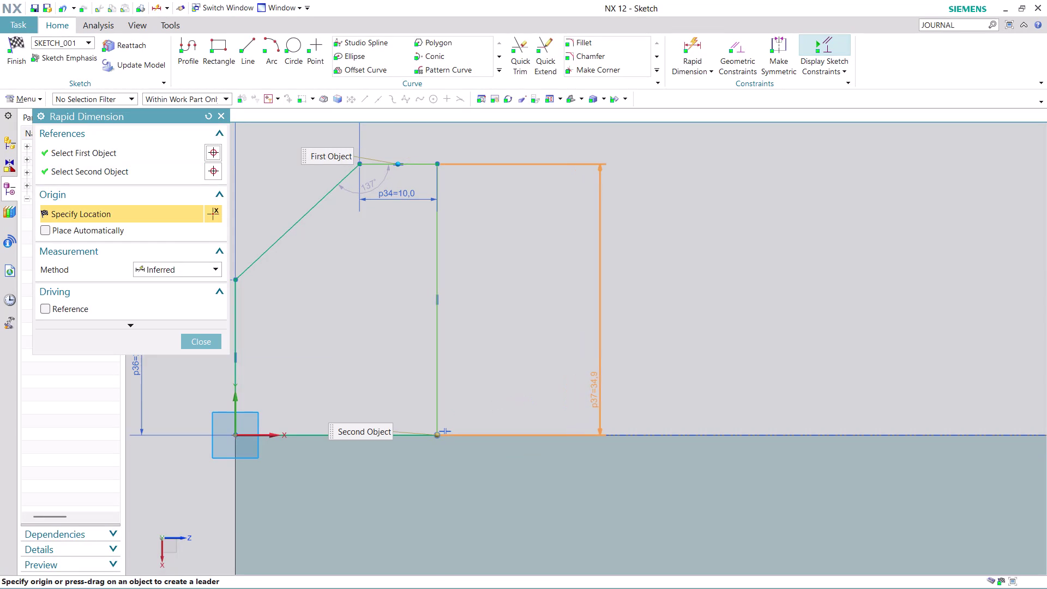
Place the vertical height dimension beside the wall profile with value 36.
click(587, 333)
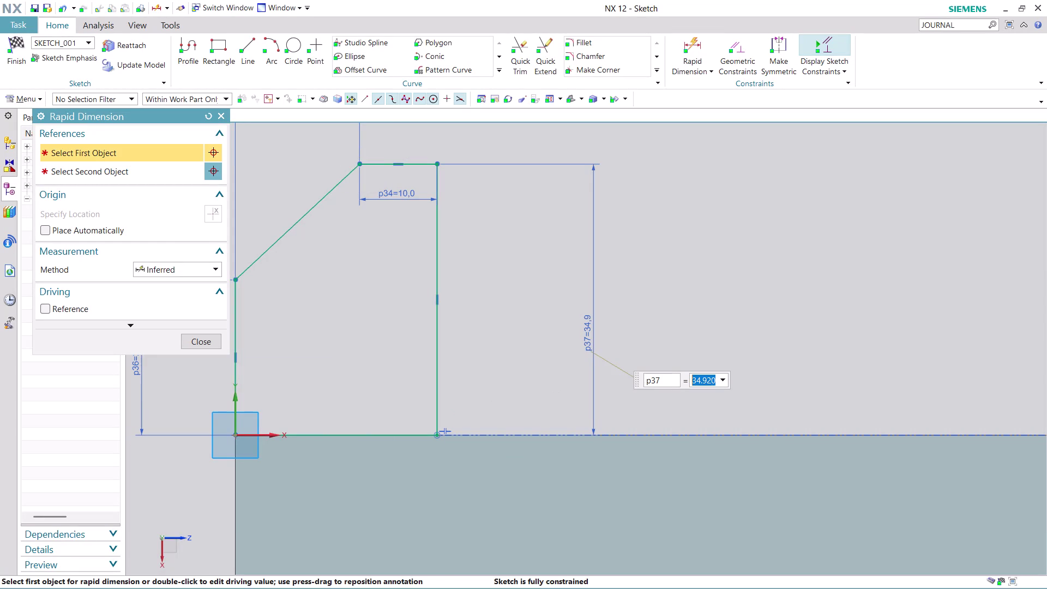
text(36)
key(Return)
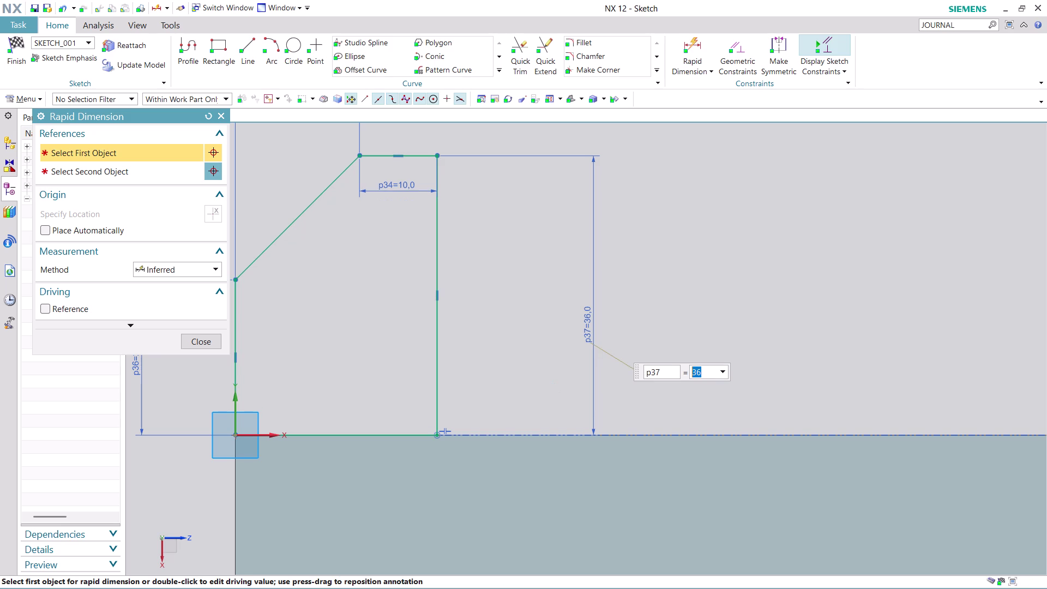
click(212, 341)
scroll(down, 3)
scroll(up, 3)
scroll(down, 3)
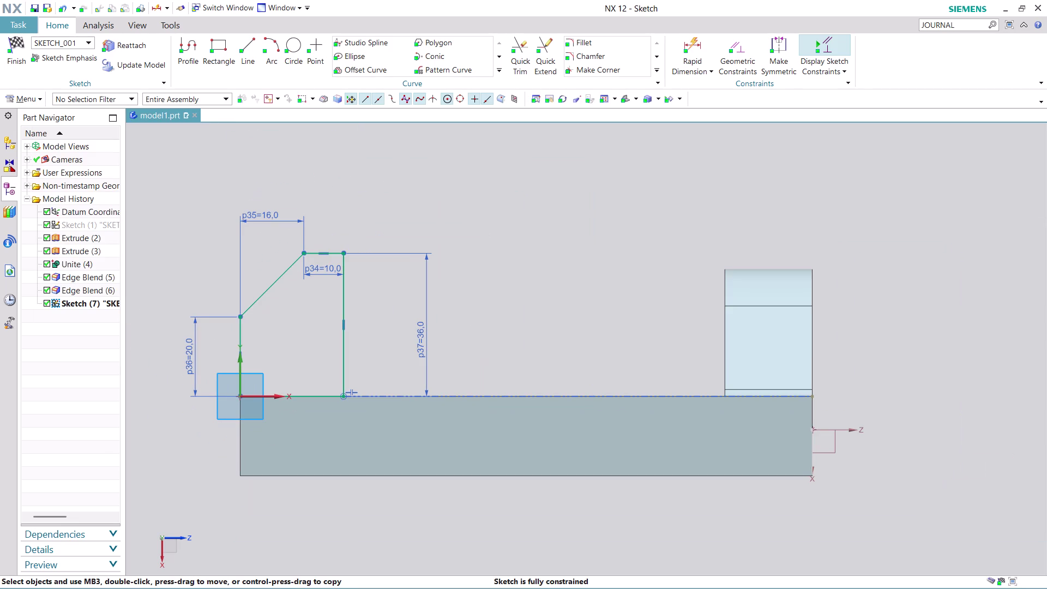
middle_drag(209, 476, 352, 472)
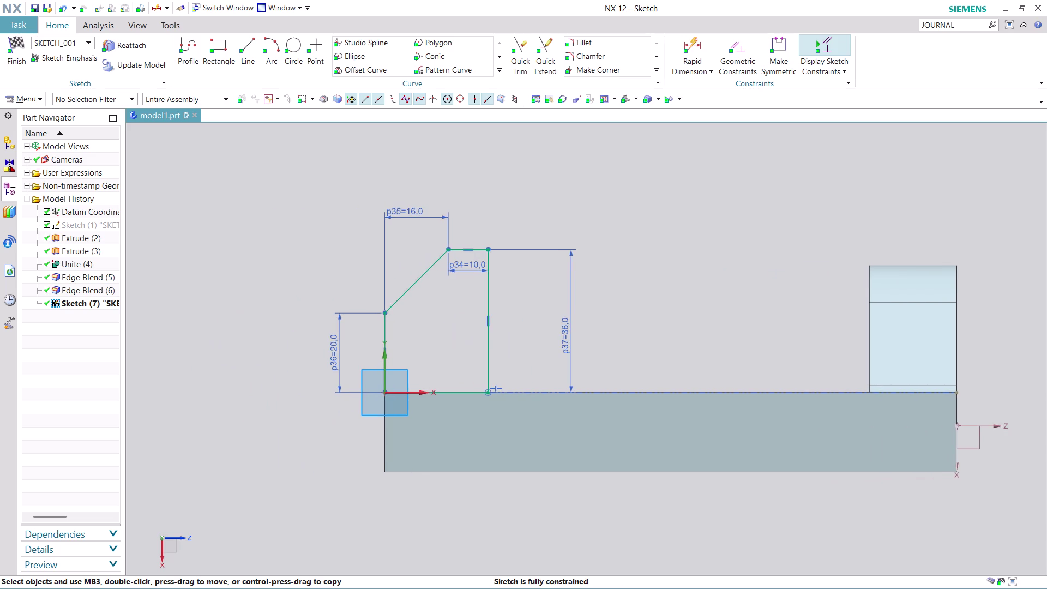
Finish Sketch (7) and orbit down onto the railed base in 3D.
scroll(up, 3)
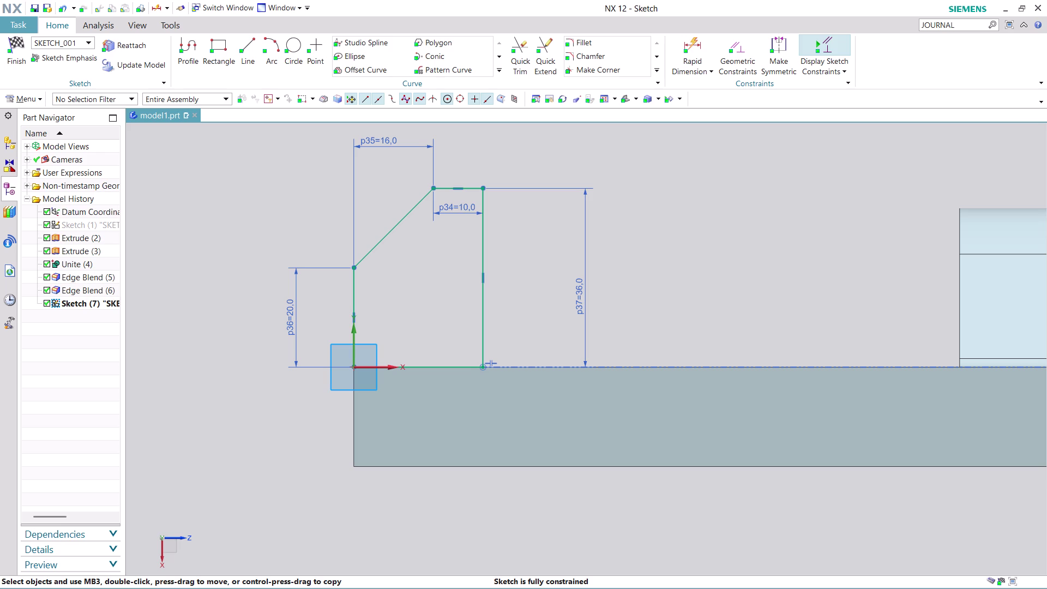
click(10, 53)
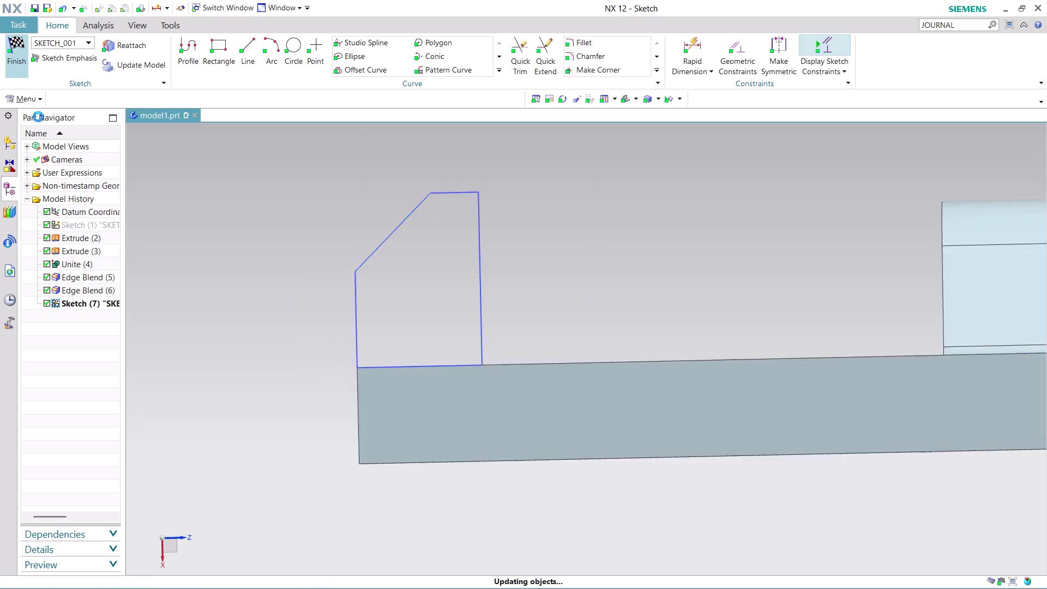
middle_drag(598, 261, 598, 263)
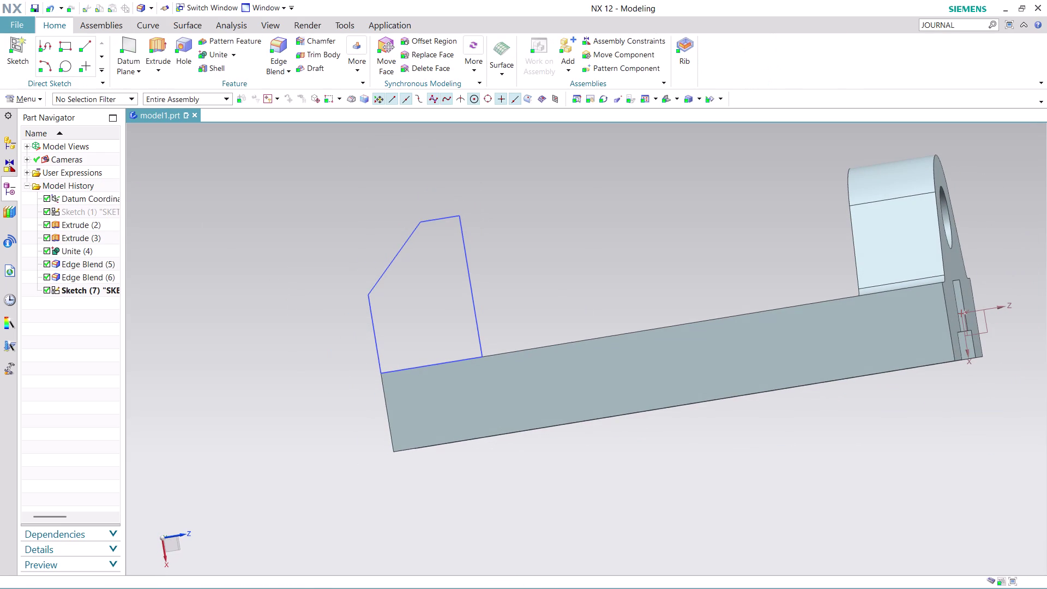
middle_drag(598, 262, 602, 280)
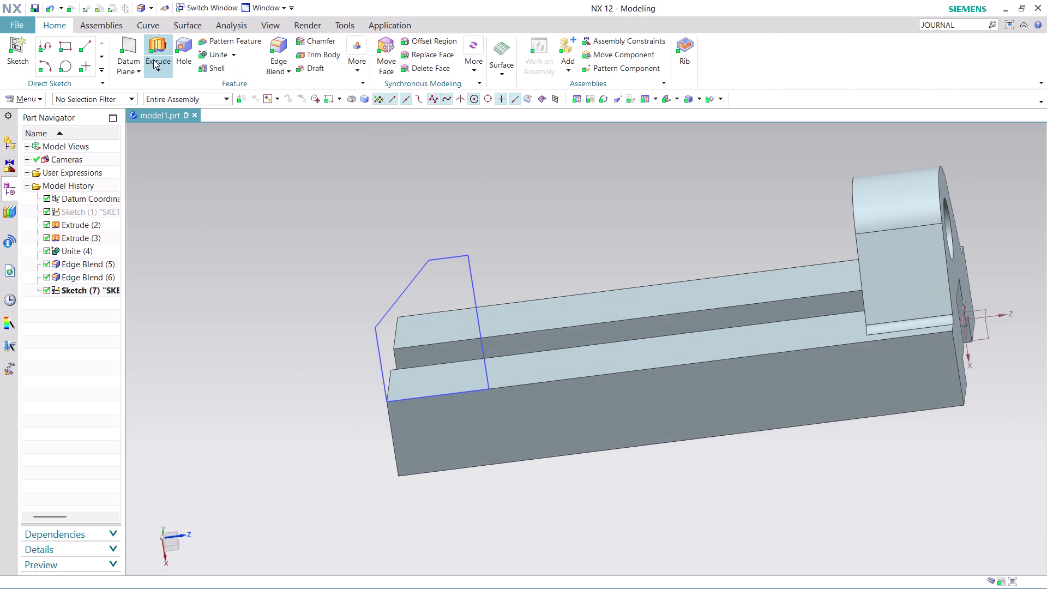
Extrude the end-wall sketch in reversed direction with a 64 mm end distance.
click(153, 48)
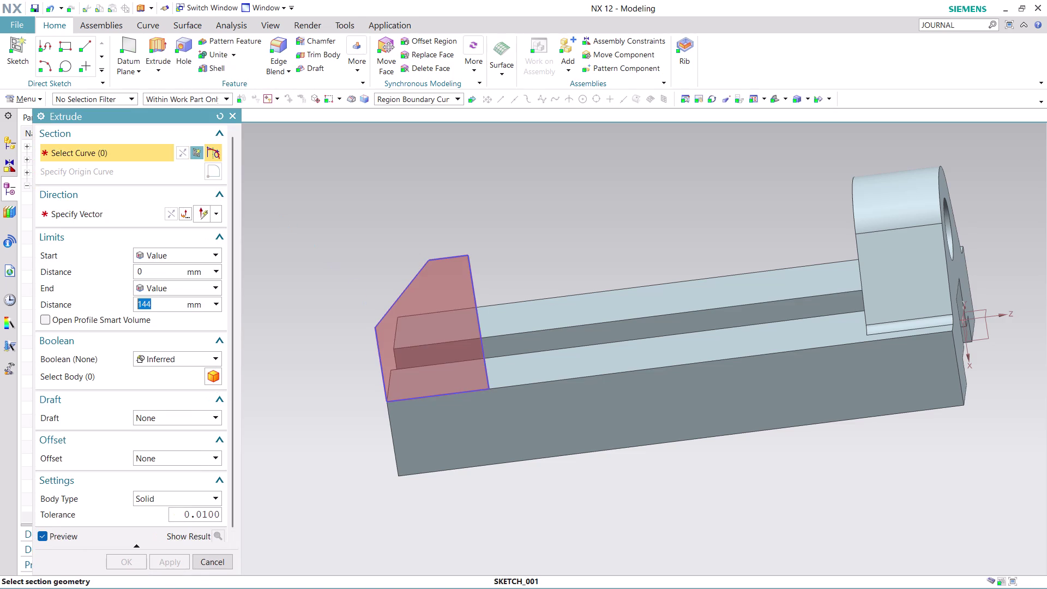
click(449, 350)
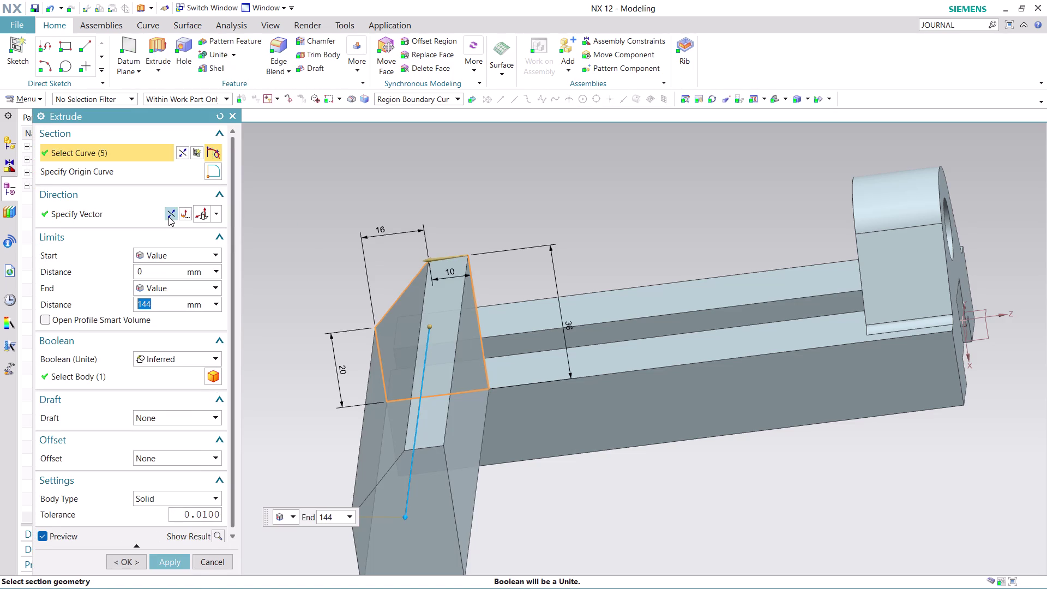
click(168, 212)
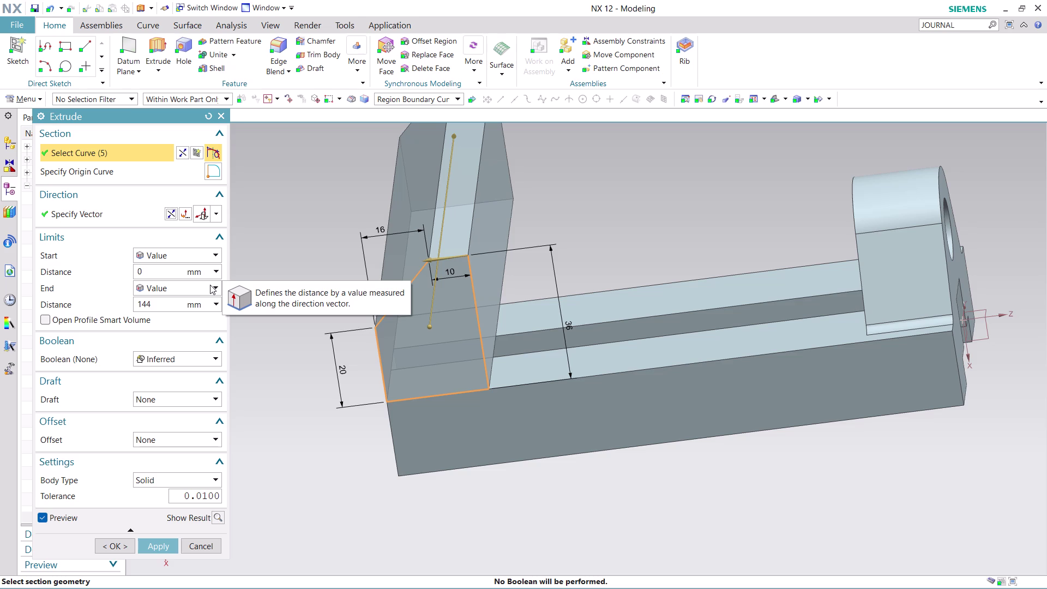
double_click(159, 305)
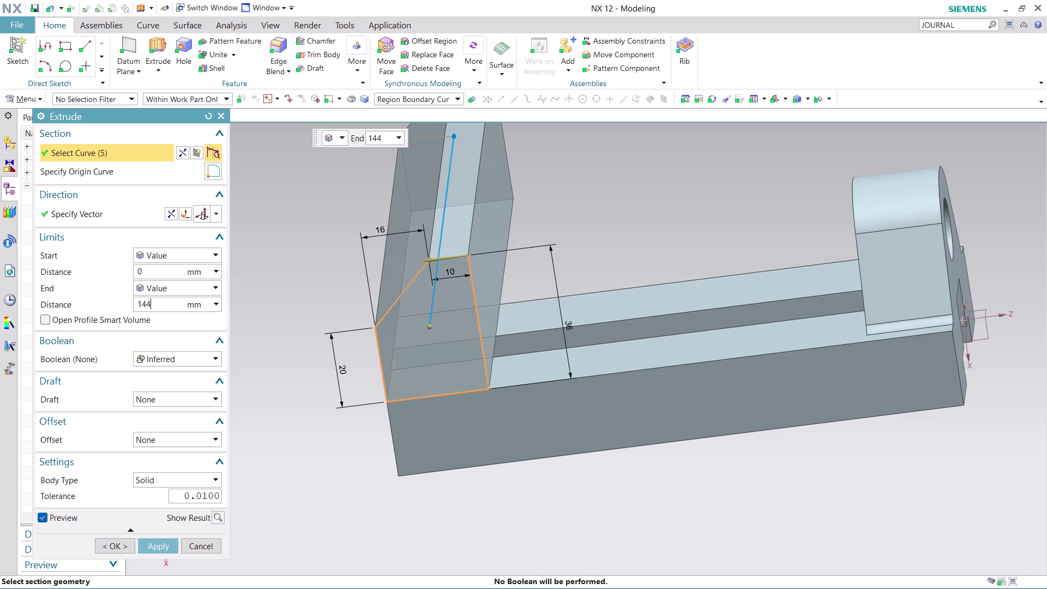
text(64)
click(160, 544)
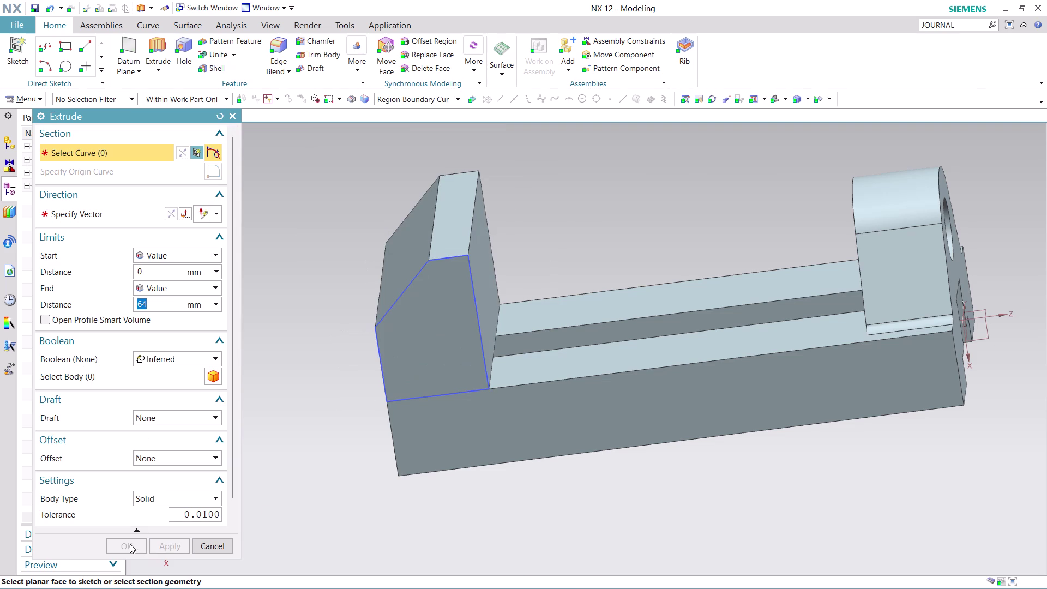
click(212, 545)
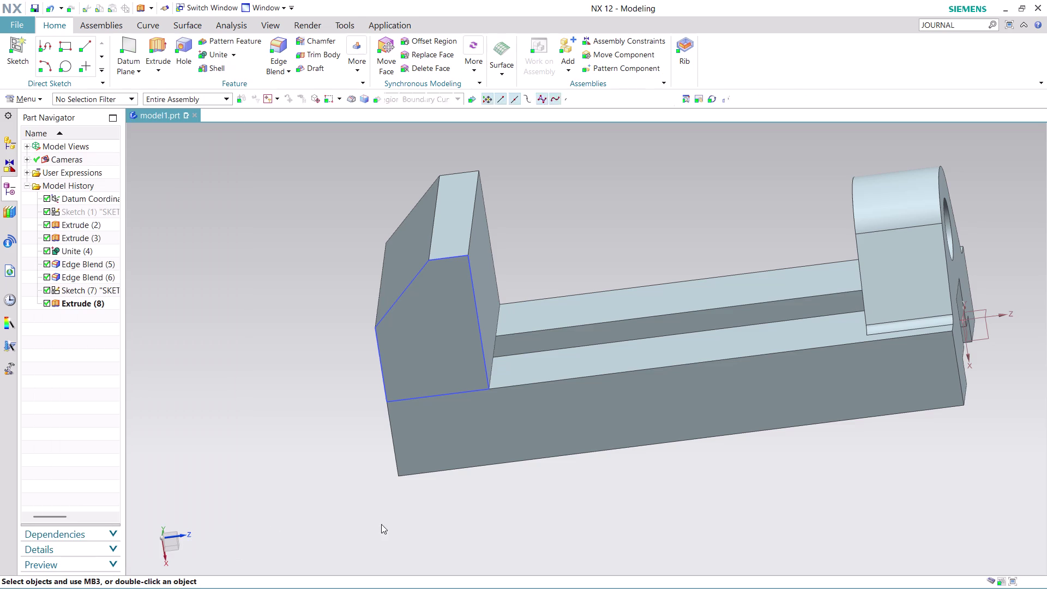
middle_drag(567, 477, 482, 487)
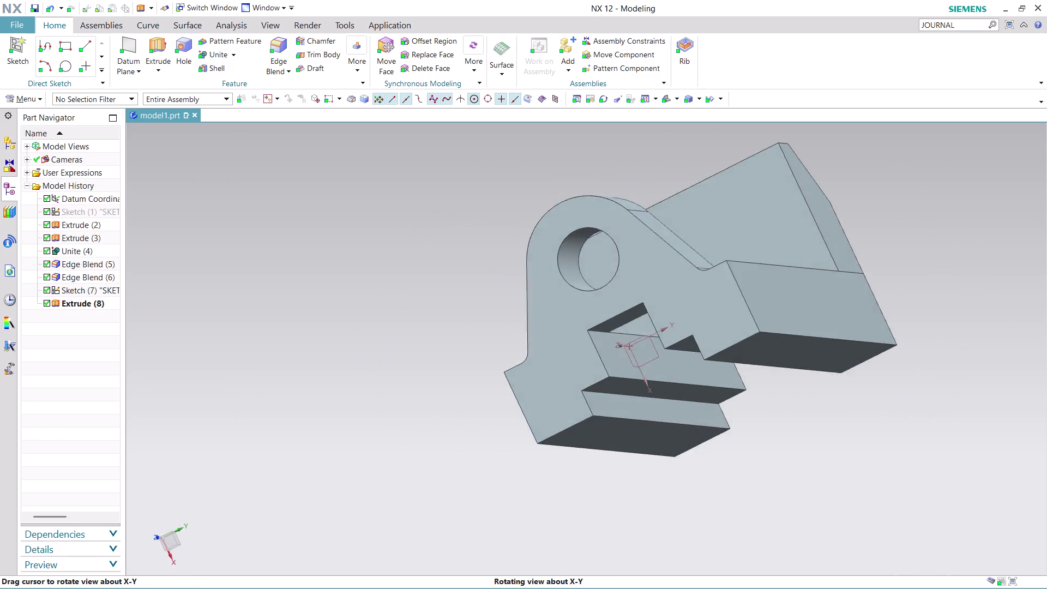
middle_drag(482, 487, 522, 506)
scroll(down, 3)
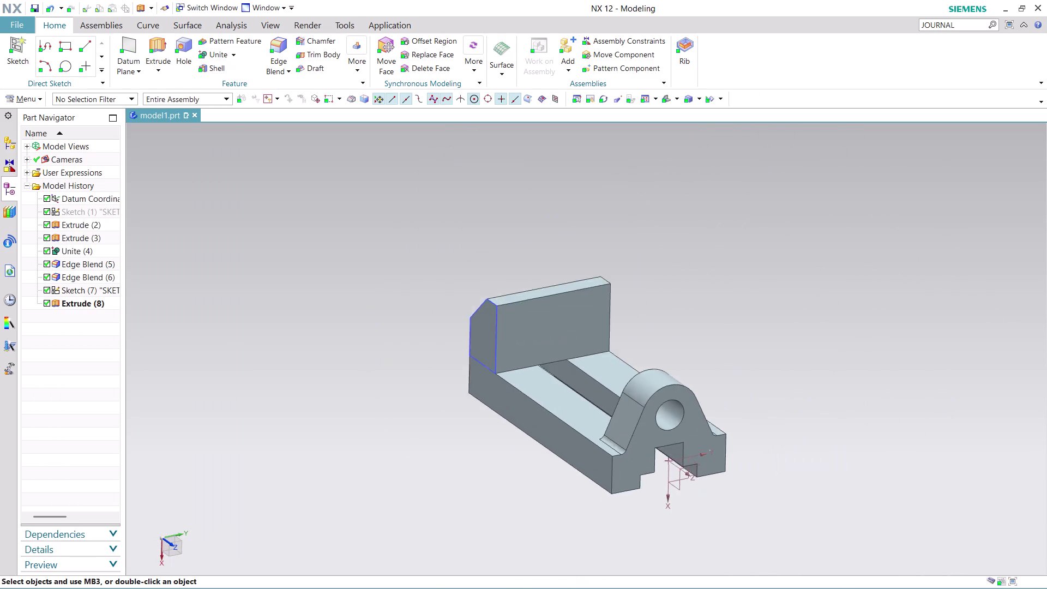
scroll(down, 3)
scroll(up, 3)
scroll(up, 3)
scroll(down, 3)
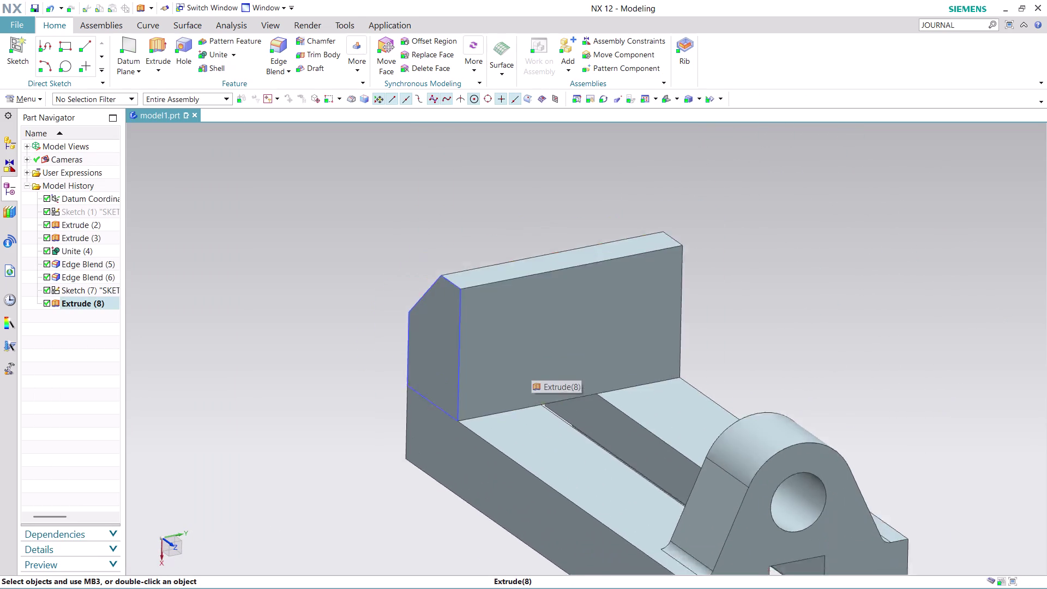
scroll(down, 3)
scroll(up, 3)
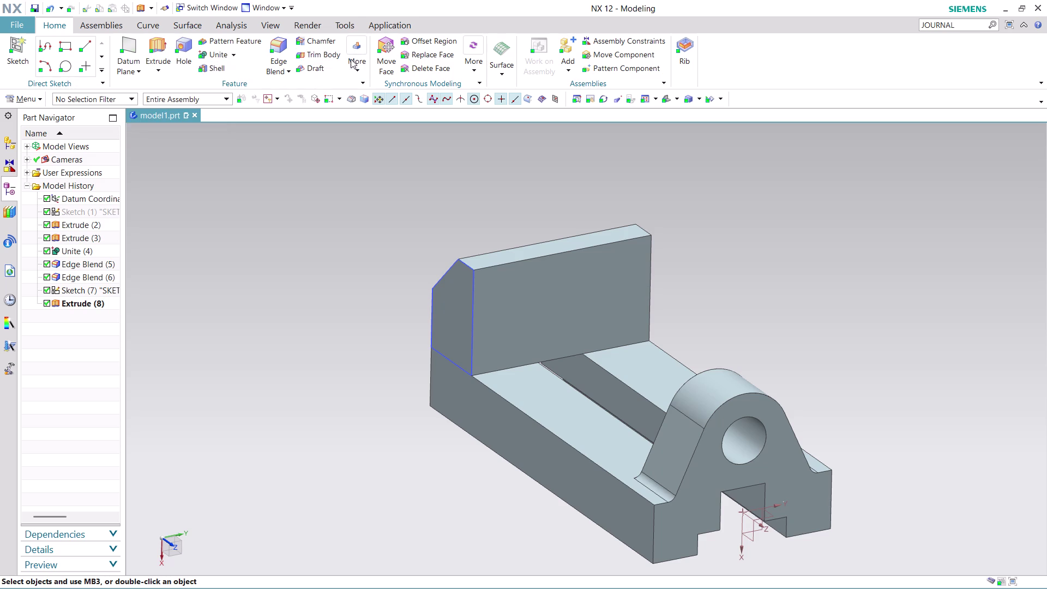
click(220, 51)
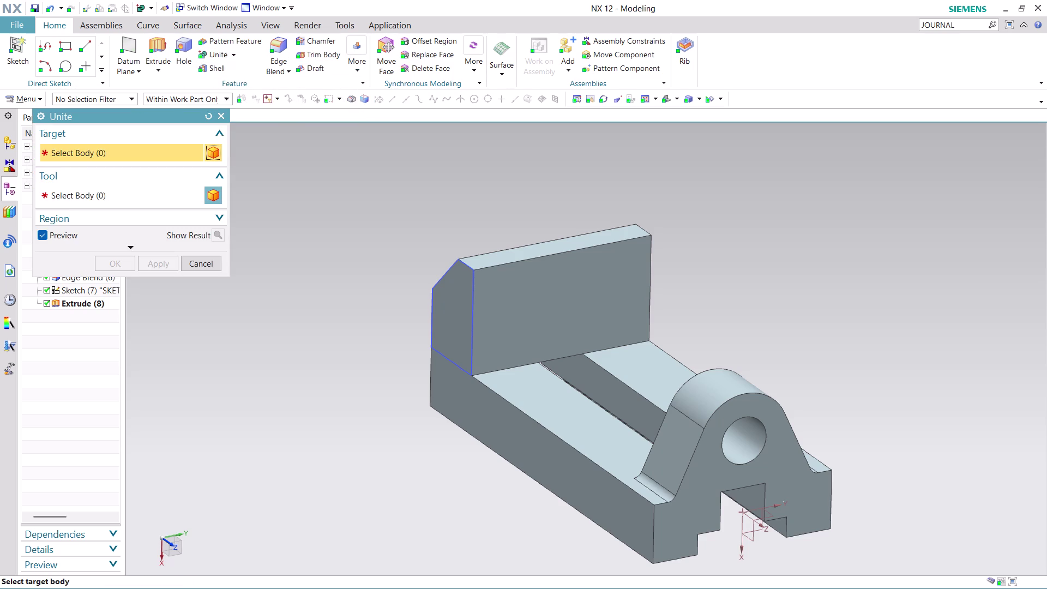
Unite the new end wall as target with the base as tool.
scroll(up, 3)
click(524, 318)
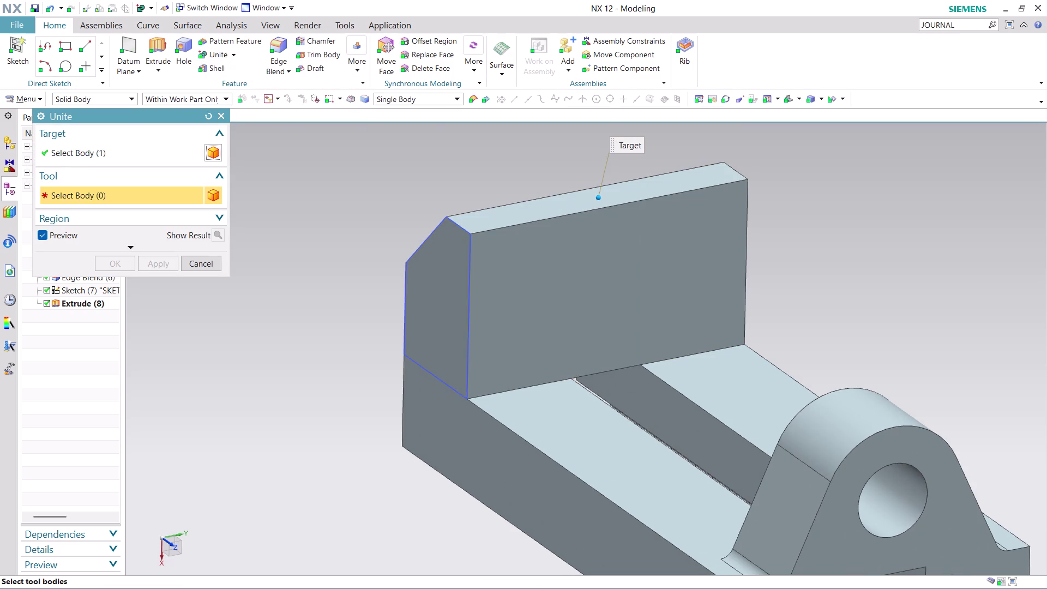
click(523, 410)
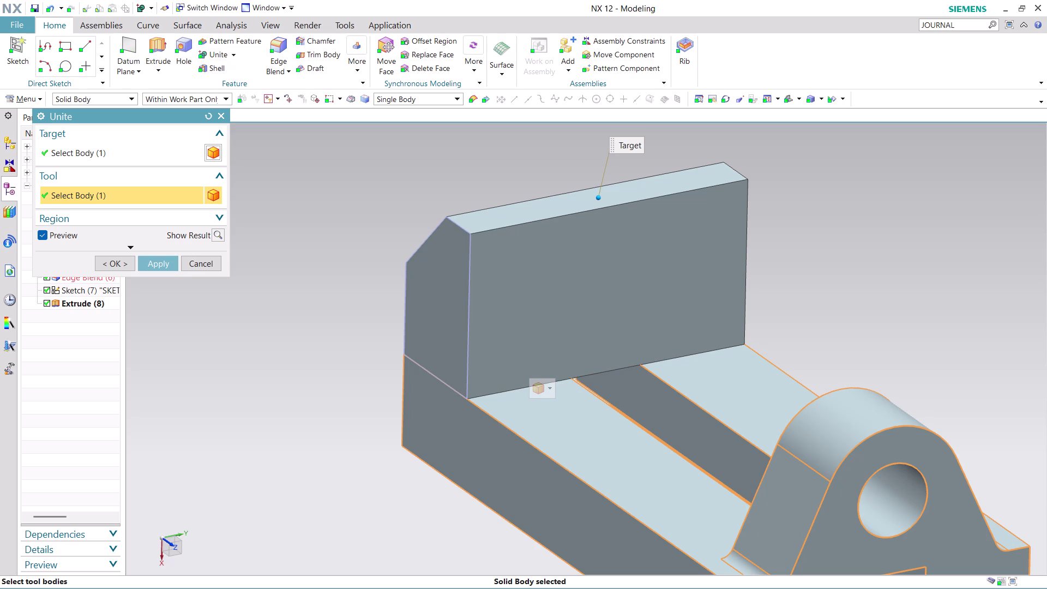
click(170, 265)
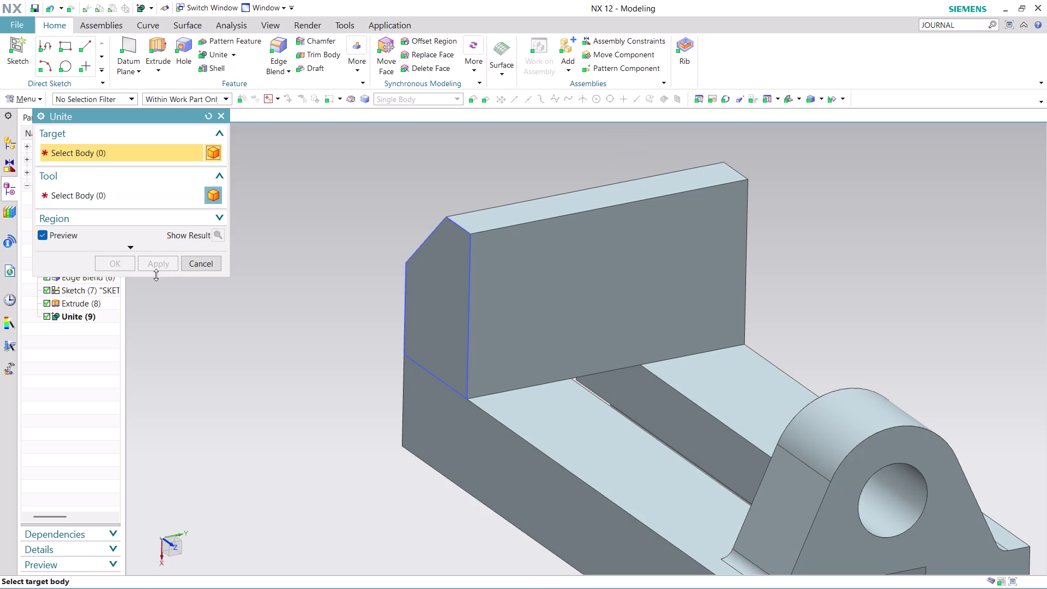
click(205, 265)
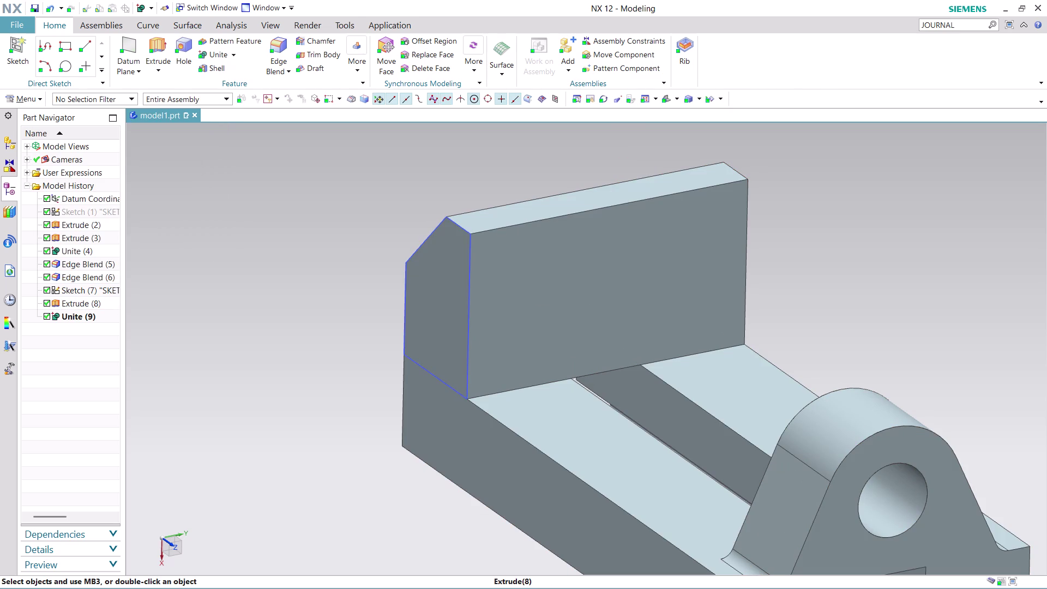
Hide Sketch (7) from the Part Navigator.
right_click(468, 312)
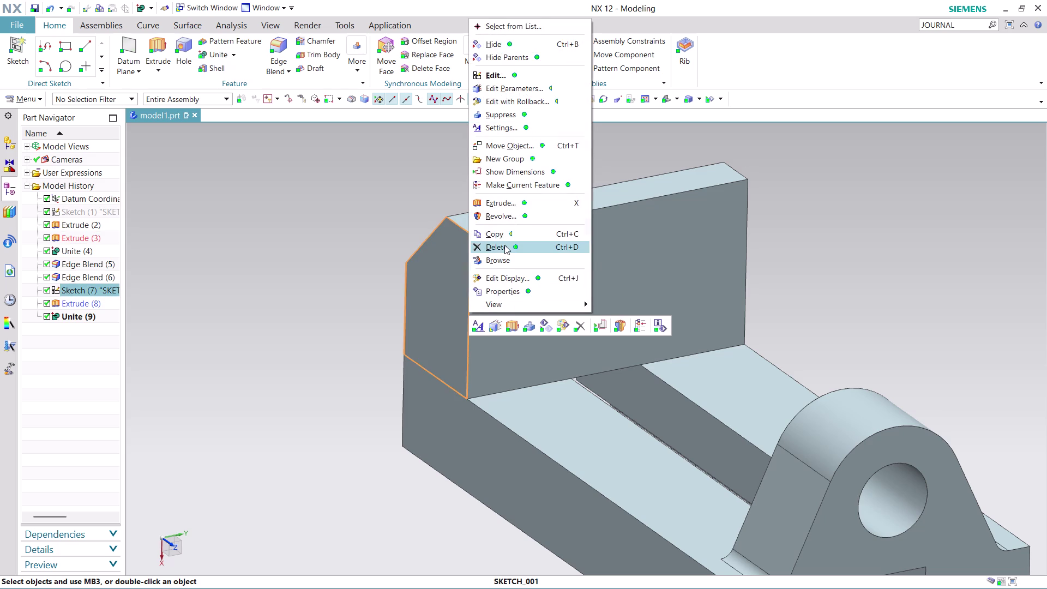
click(510, 44)
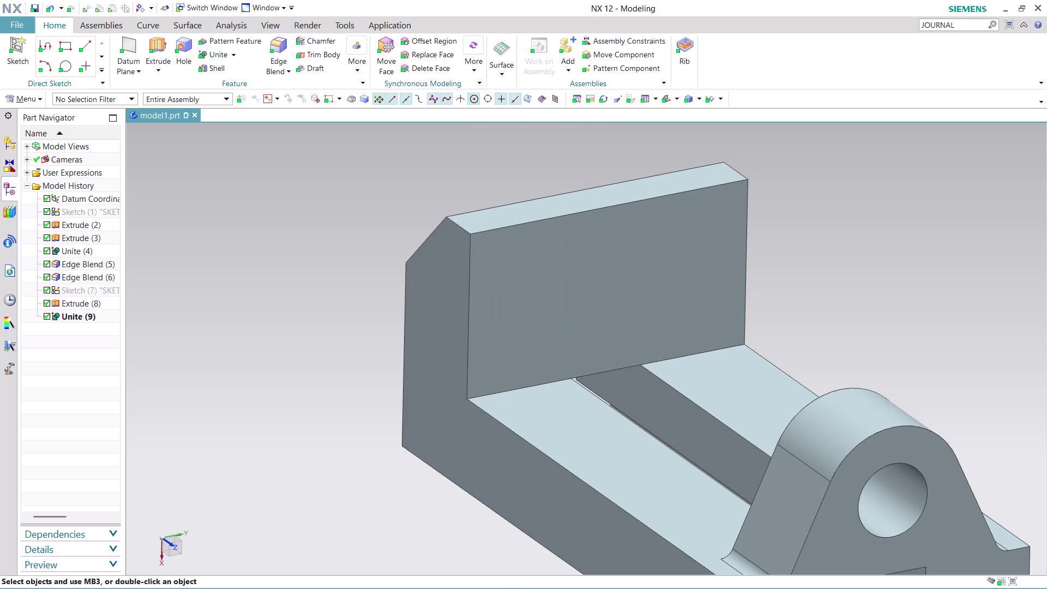
scroll(down, 3)
scroll(up, 3)
Orbit the bracket to inspect its other side and base from below.
middle_drag(943, 419, 816, 382)
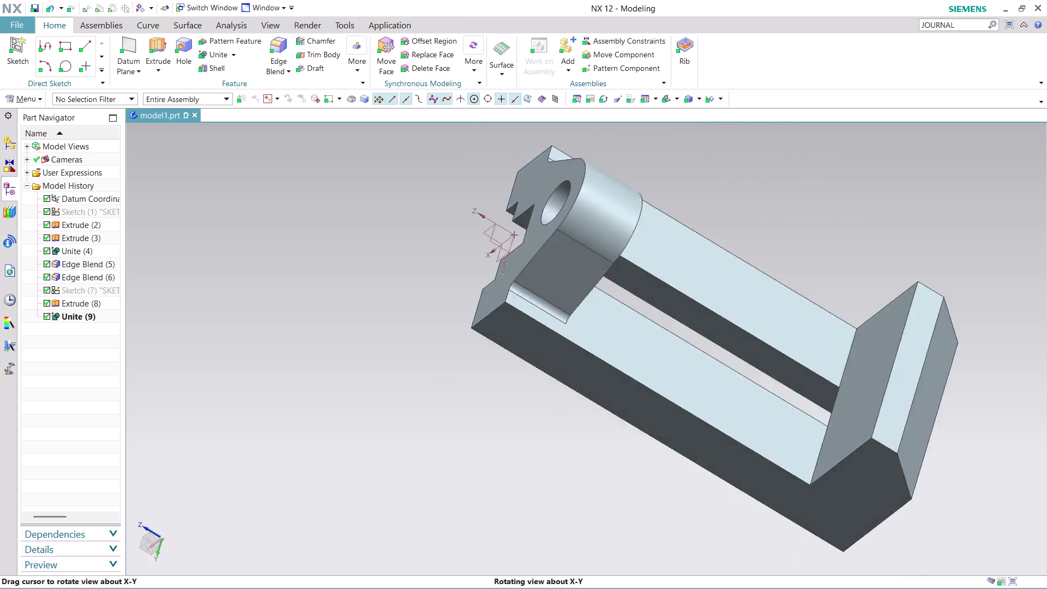
middle_drag(816, 382, 626, 369)
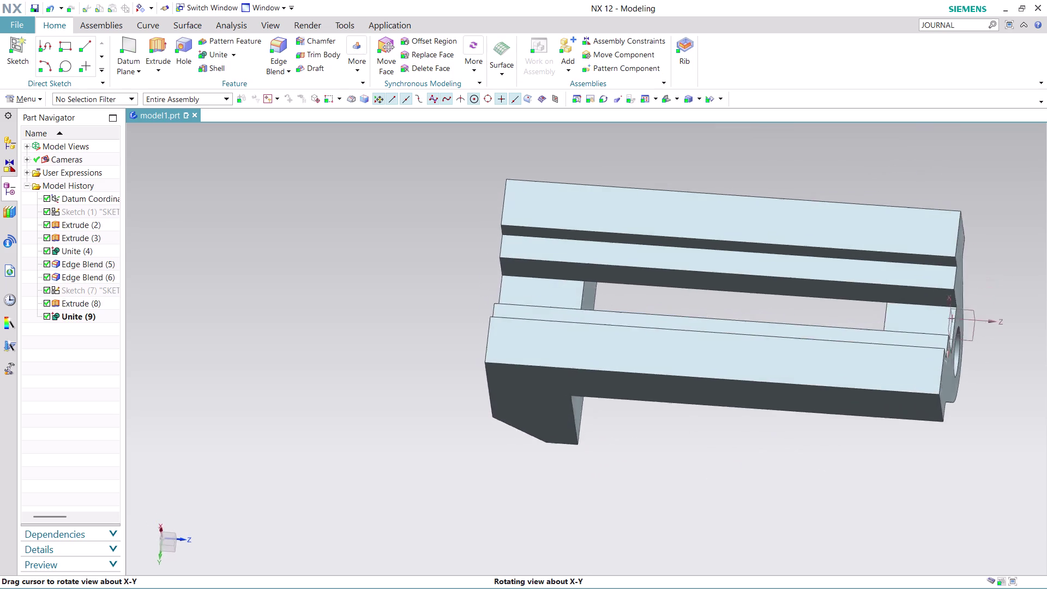
middle_drag(626, 368, 633, 385)
scroll(up, 3)
scroll(up, 3)
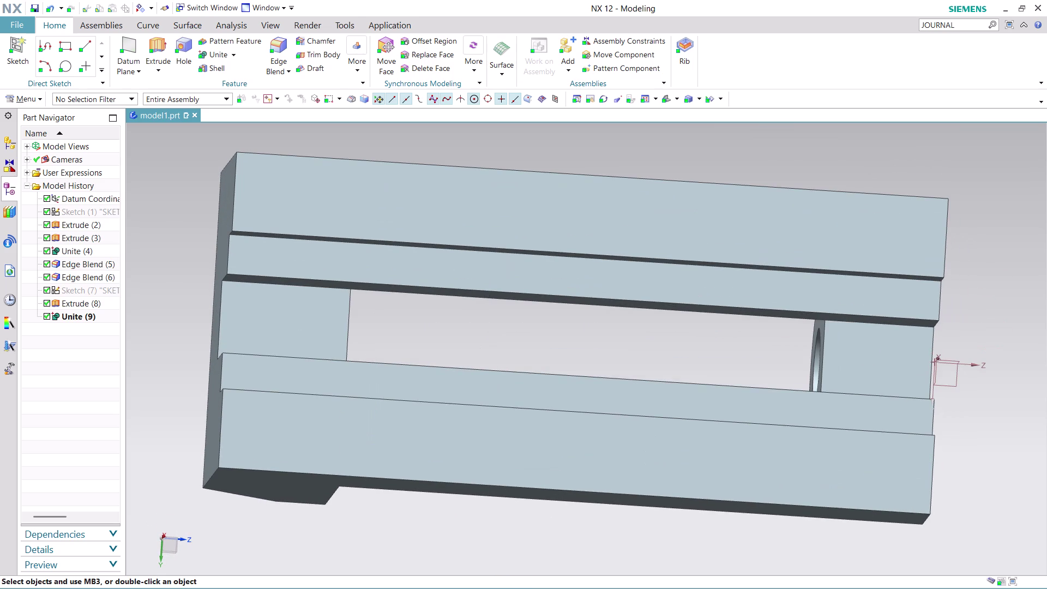